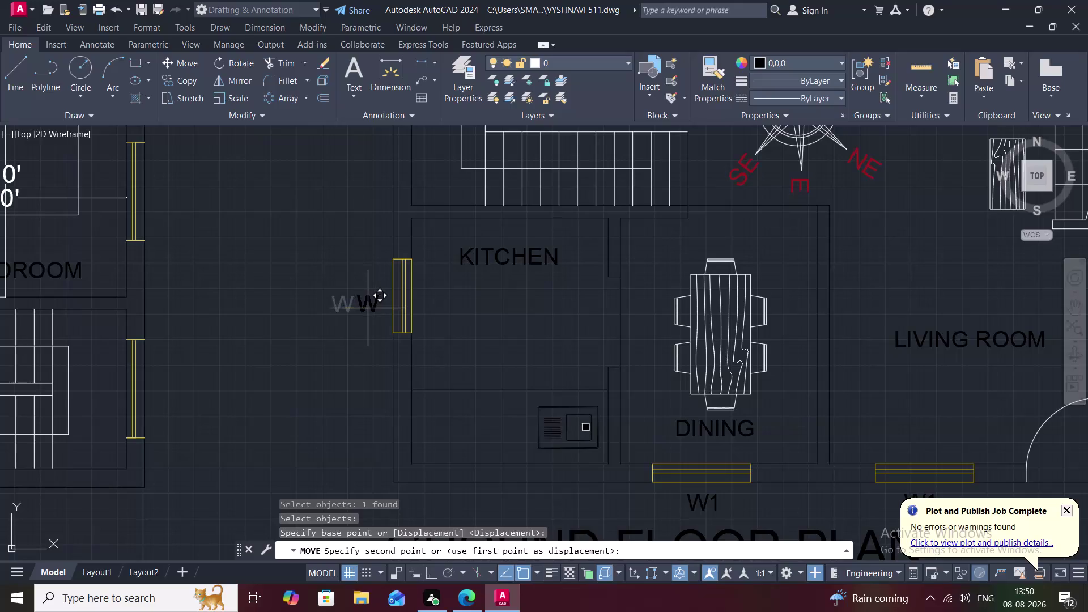
Drop the W label beside the kitchen window, then select the toilet window's W1 label.
click(369, 310)
middle_drag(362, 318, 374, 269)
scroll(down, 3)
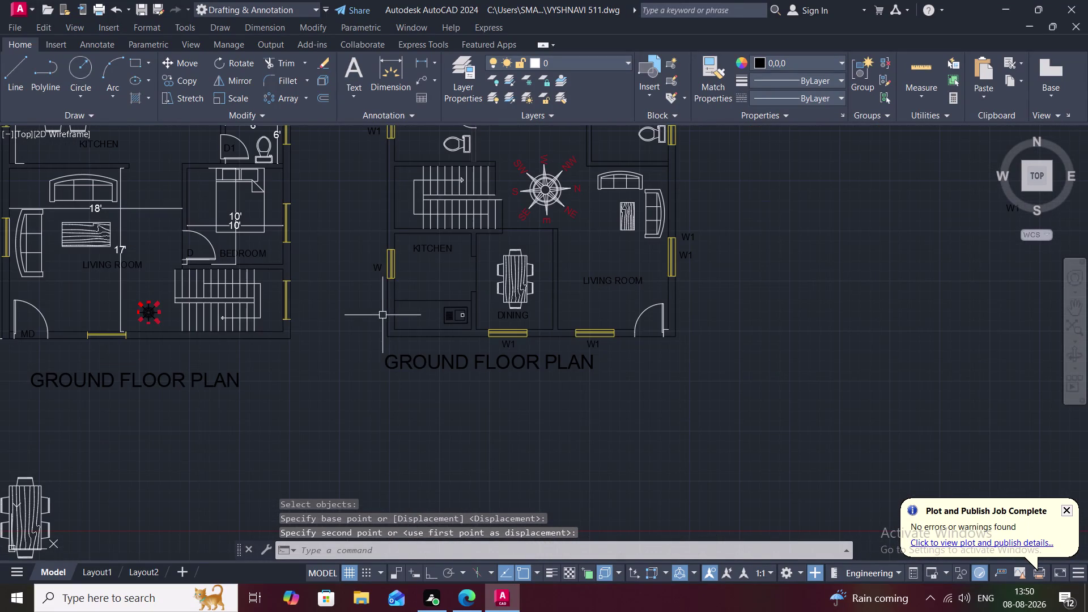
middle_drag(381, 319, 393, 384)
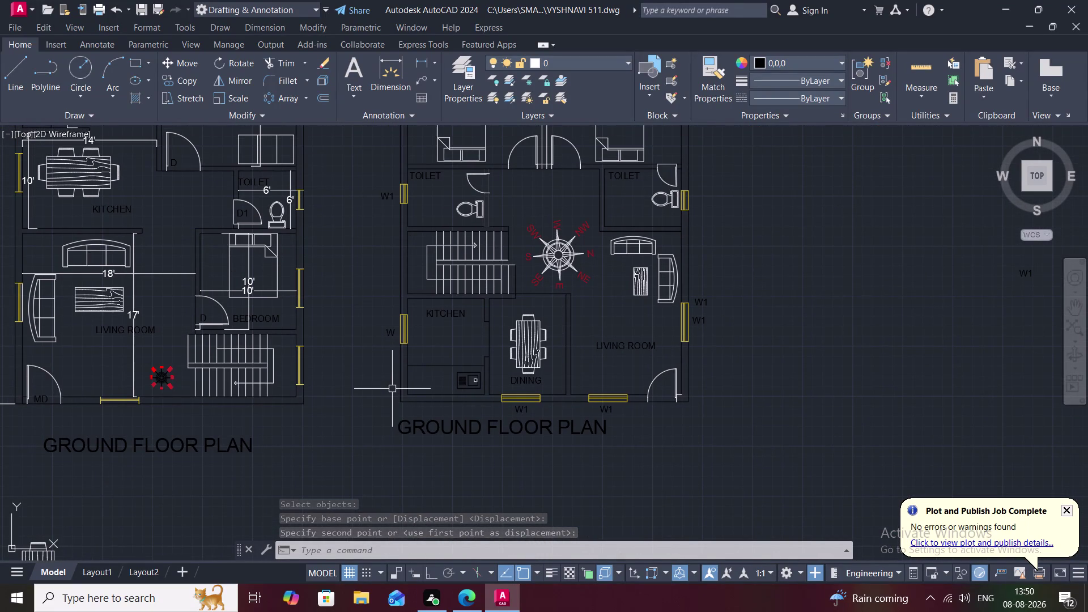
scroll(up, 3)
click(390, 199)
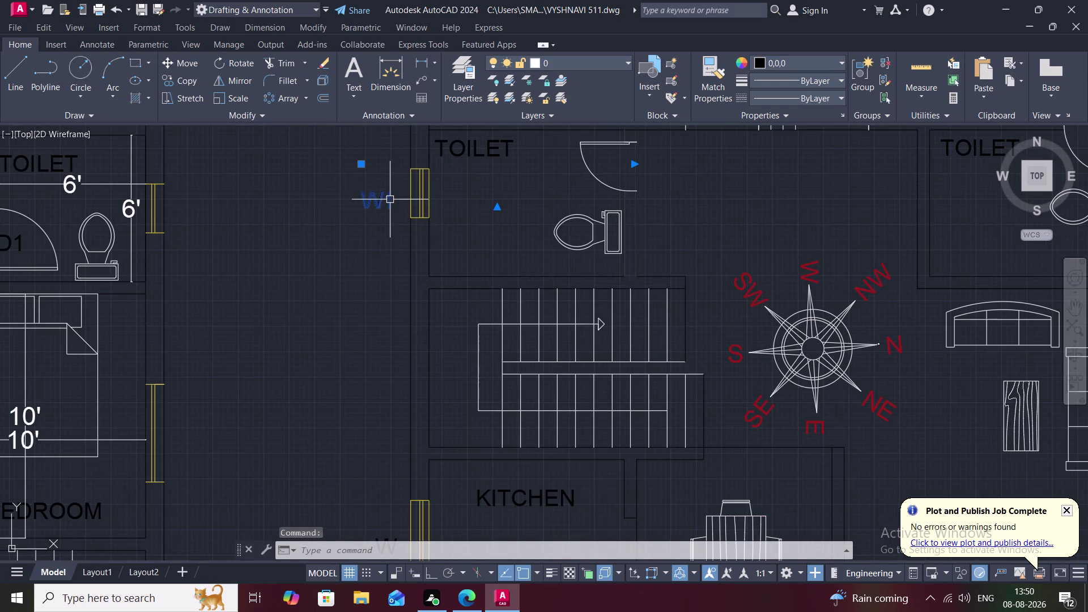
Select the W1 label beside the toilet window and dismiss its actions menu.
click(390, 199)
right_click(390, 199)
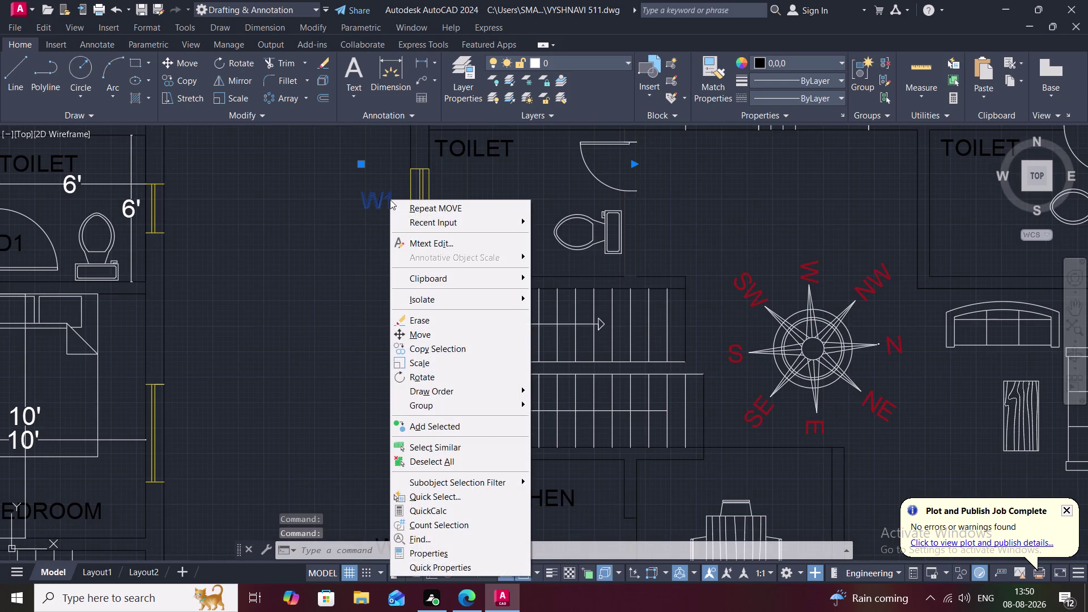
key(Escape)
click(390, 199)
key(Escape)
Replace the W1 label's text with V and close the text editor.
double_click(390, 199)
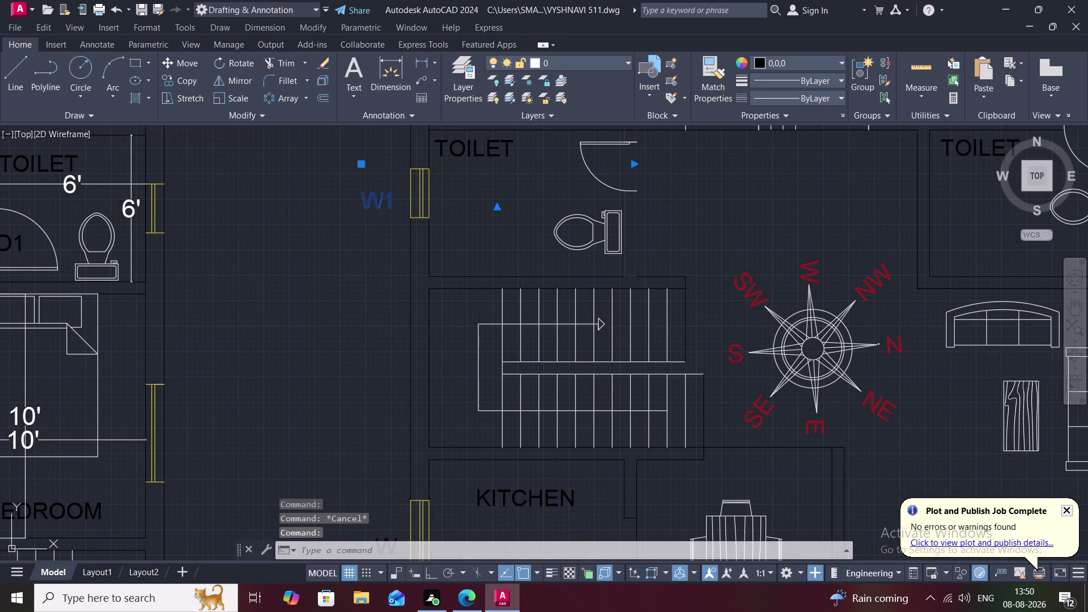
key(BackSpace)
key(BackSpace)
key(BackSpace)
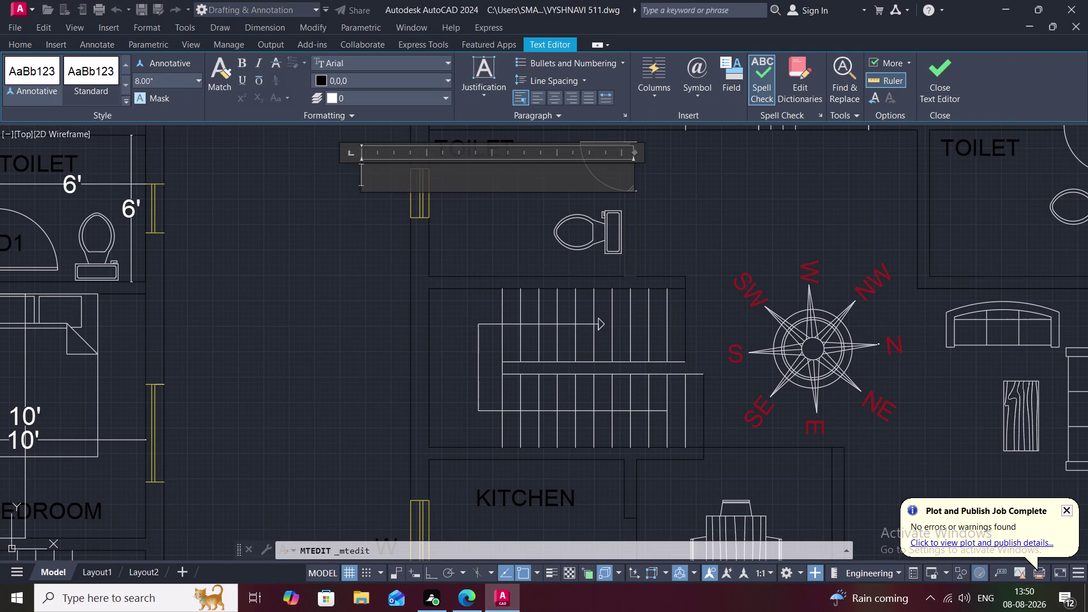
key(v)
click(381, 241)
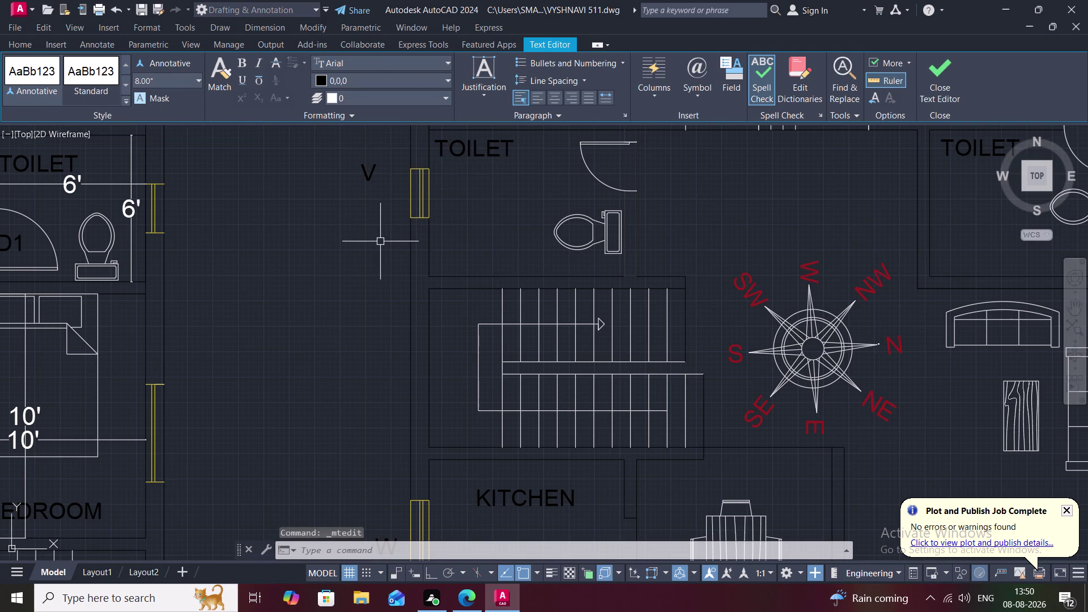
key(m)
key(space)
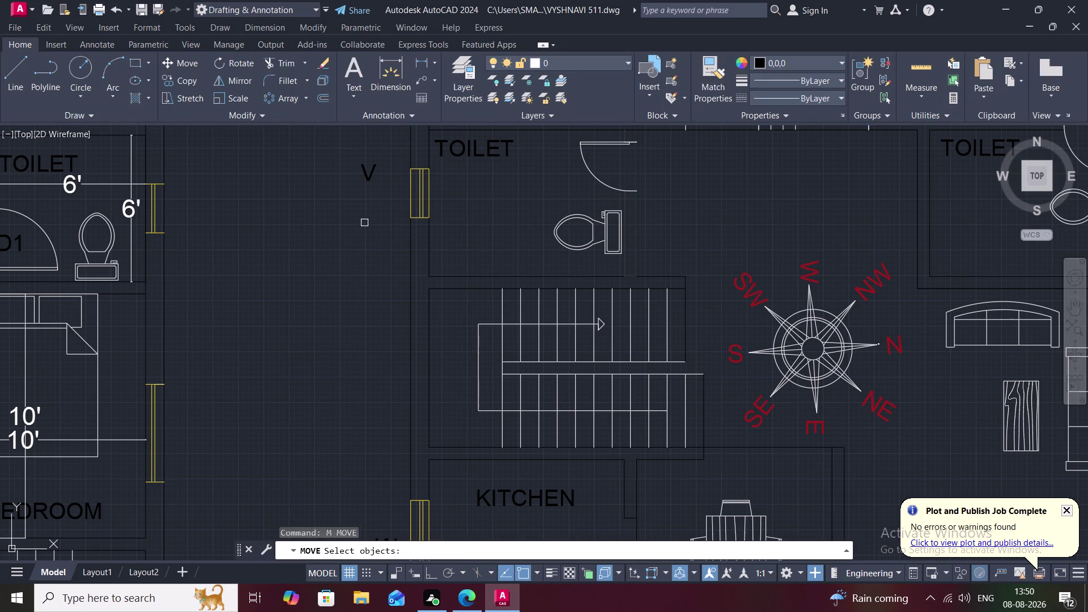
Move the V label to sit beside the toilet window.
click(369, 177)
right_click(369, 178)
click(369, 177)
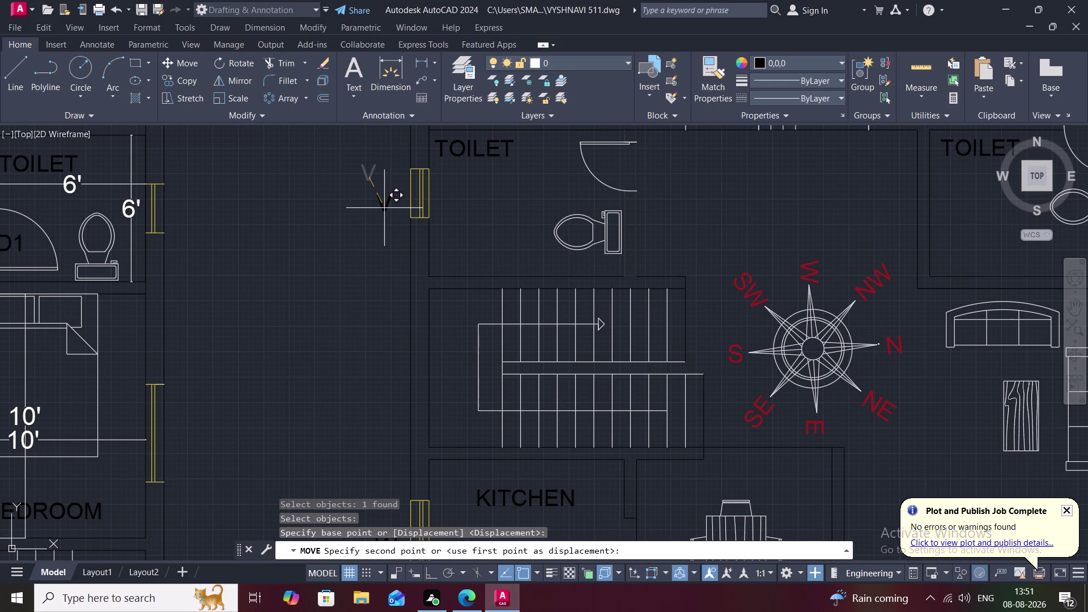
scroll(up, 3)
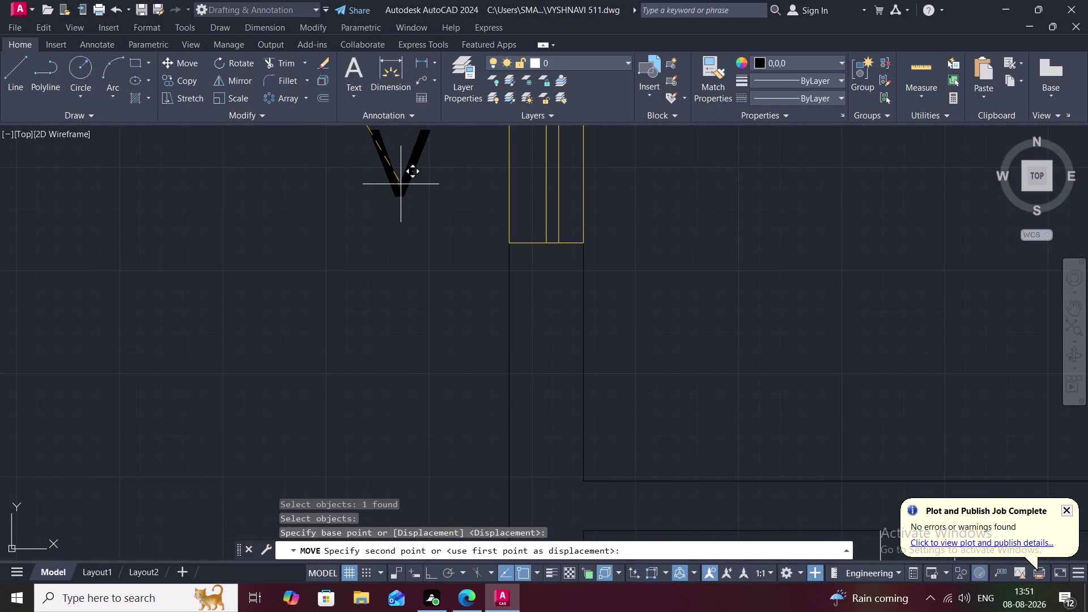
click(401, 184)
scroll(down, 3)
middle_drag(385, 198, 326, 374)
scroll(down, 3)
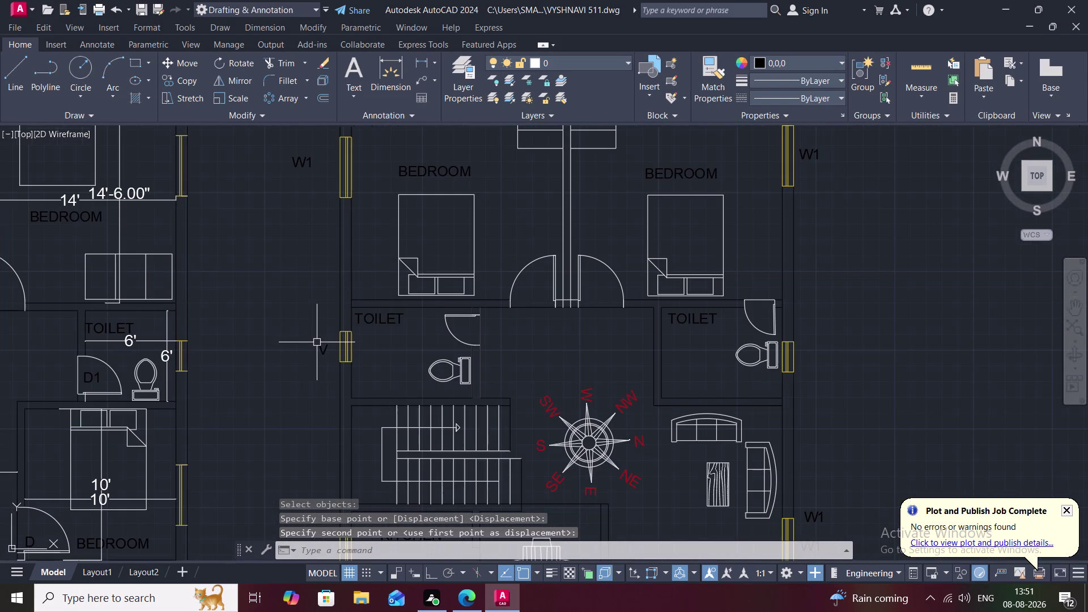
Move the W1 label next to the left bedroom window with MOVE (M).
text(M)
key(space)
click(303, 159)
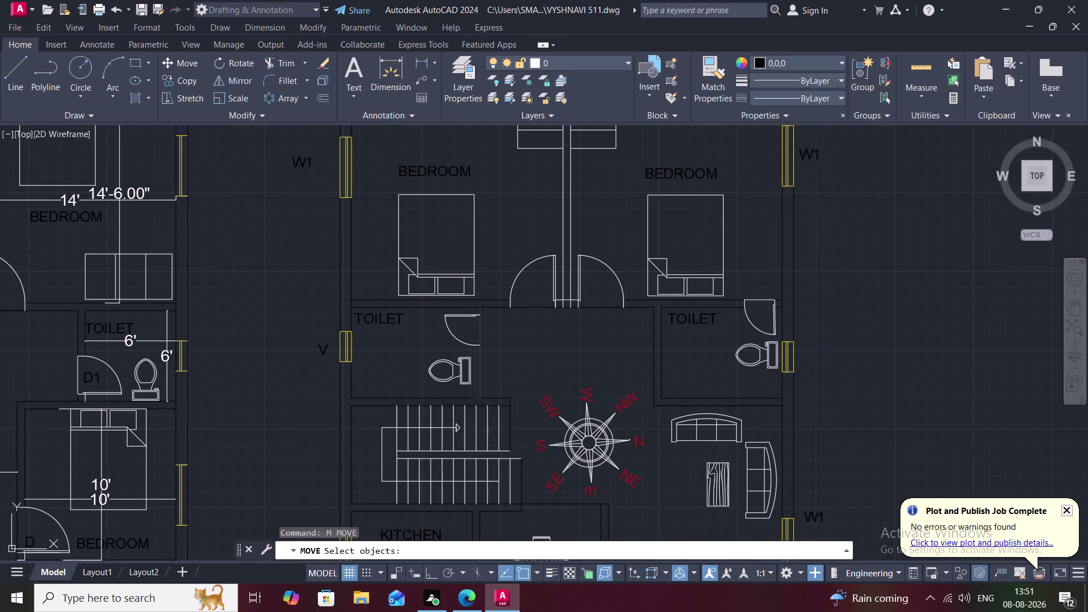
right_click(303, 159)
click(303, 159)
scroll(up, 3)
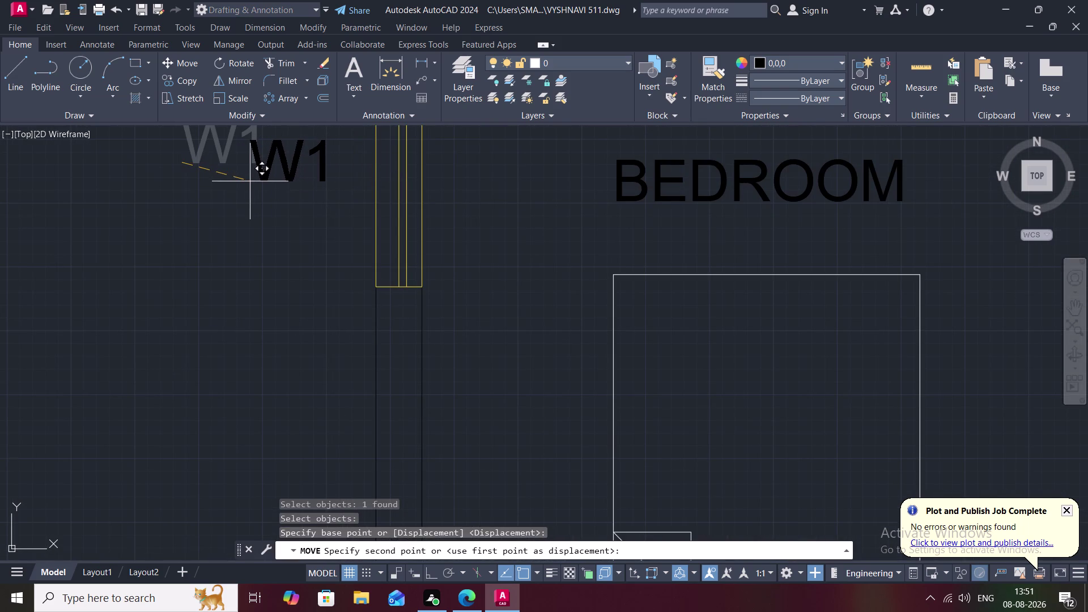
click(252, 182)
scroll(down, 3)
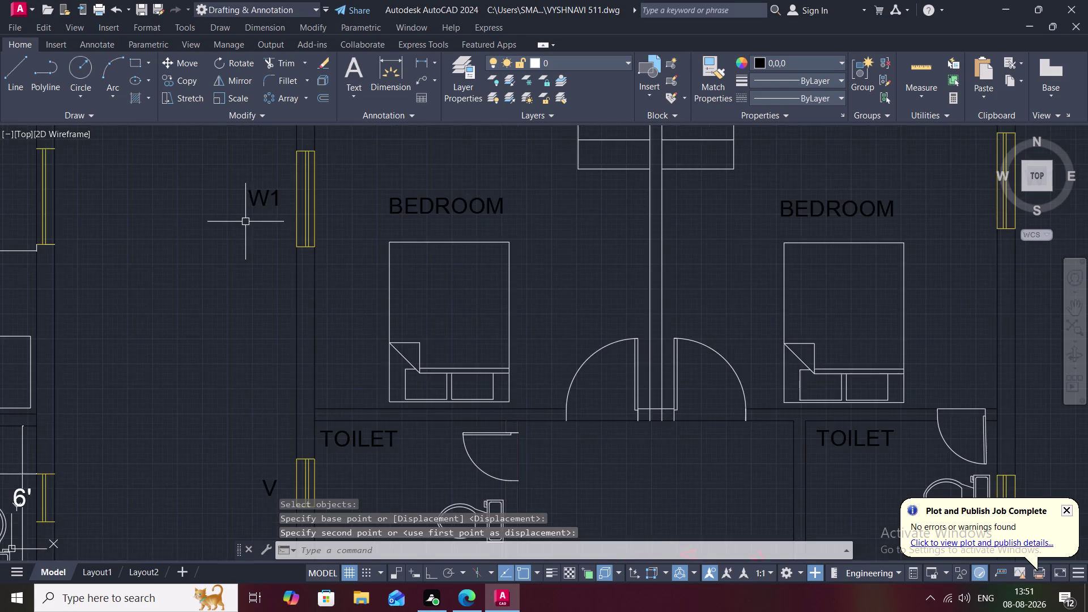
scroll(down, 3)
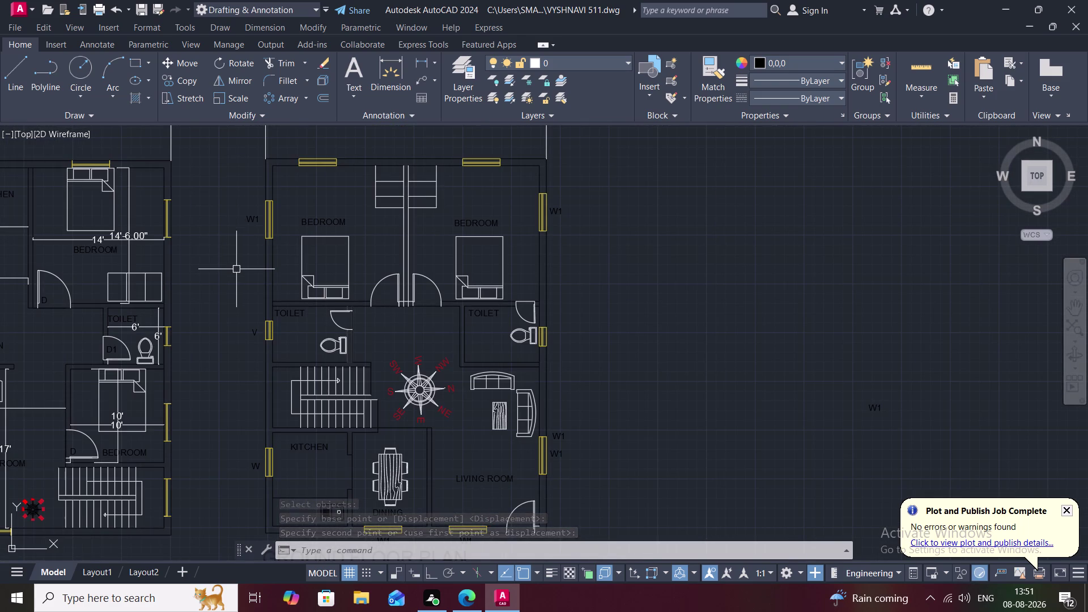
middle_drag(336, 183, 345, 263)
key(c)
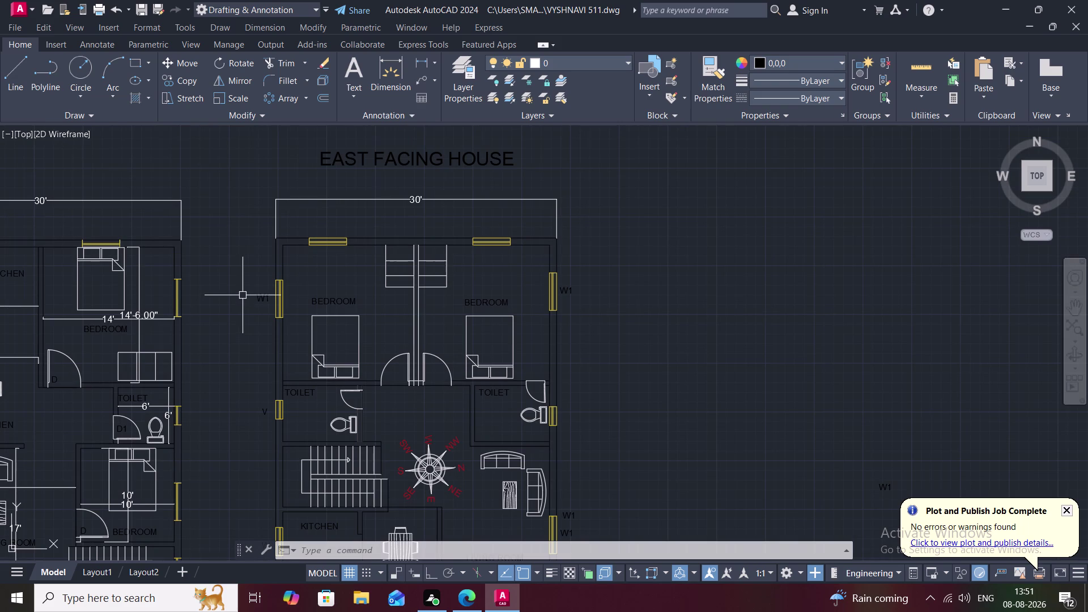
Copy the W1 label above each of the two top-wall bedroom windows.
key(o)
key(space)
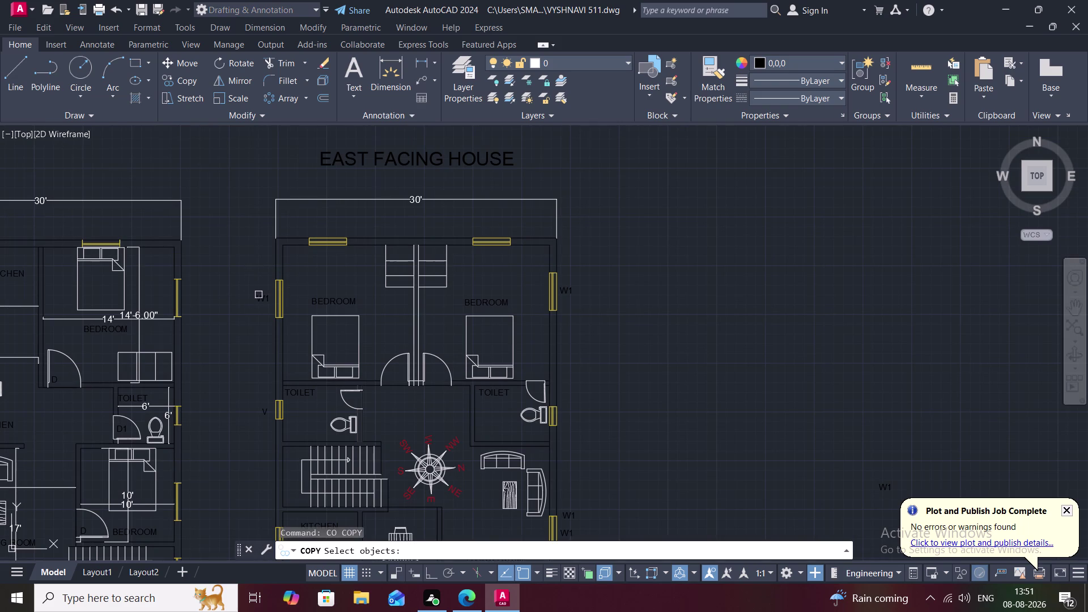
click(260, 296)
right_click(263, 300)
click(262, 299)
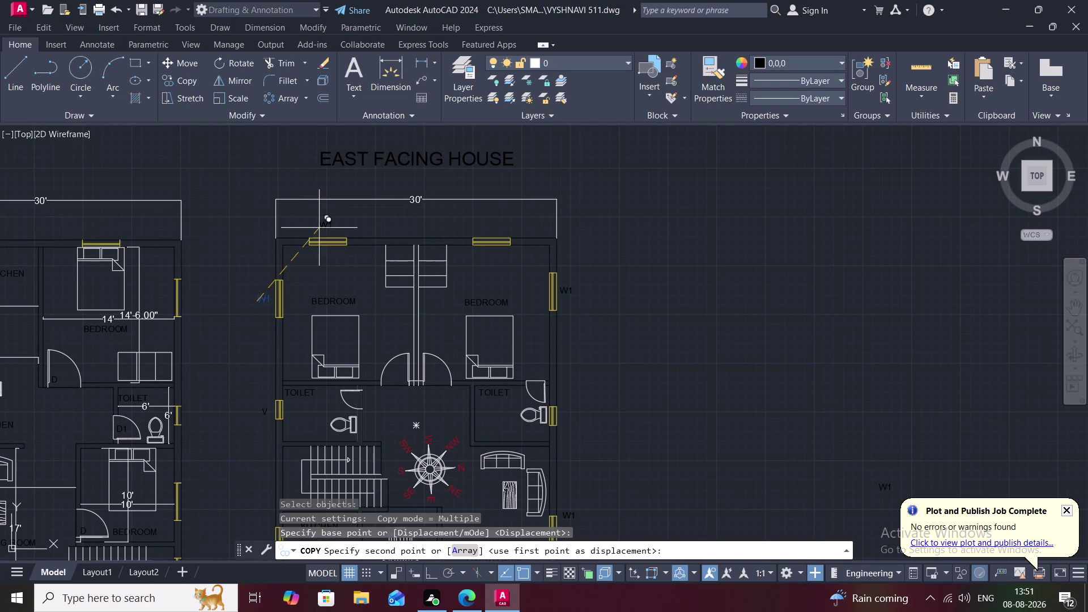
scroll(up, 3)
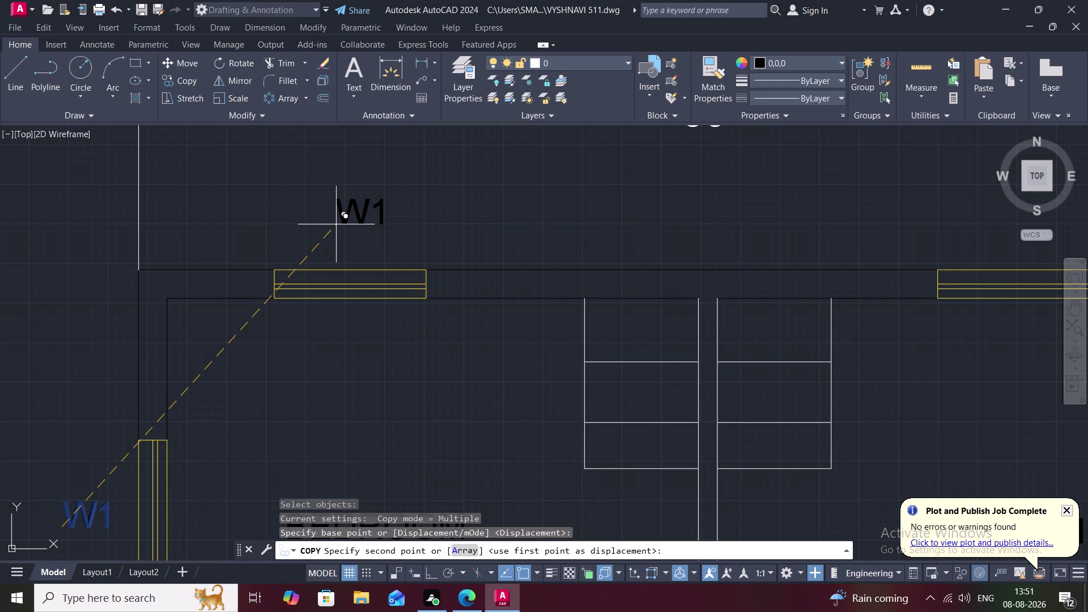
click(337, 224)
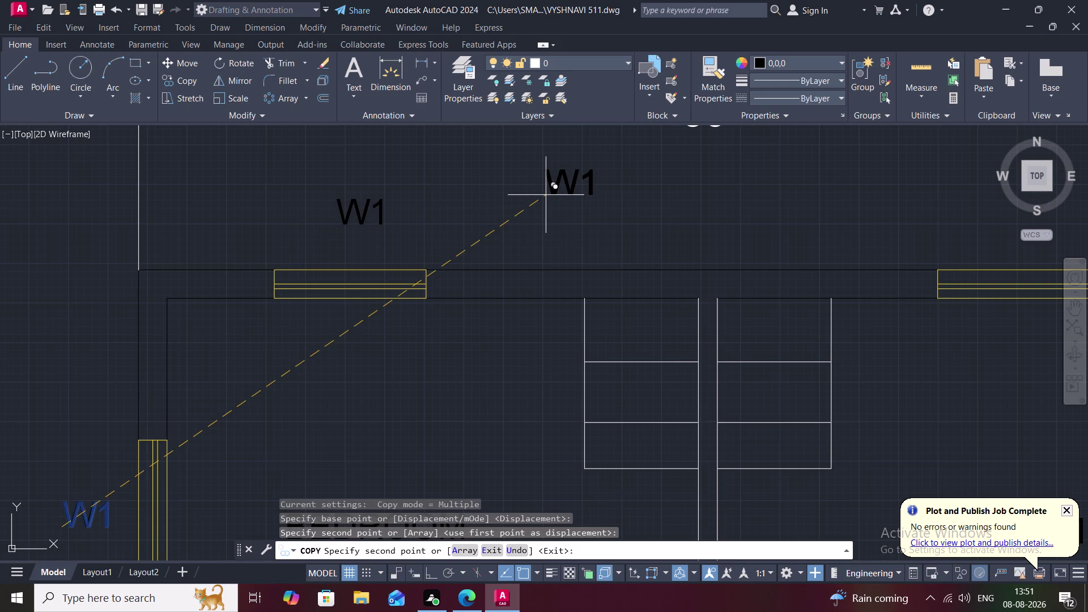
middle_drag(908, 222, 541, 319)
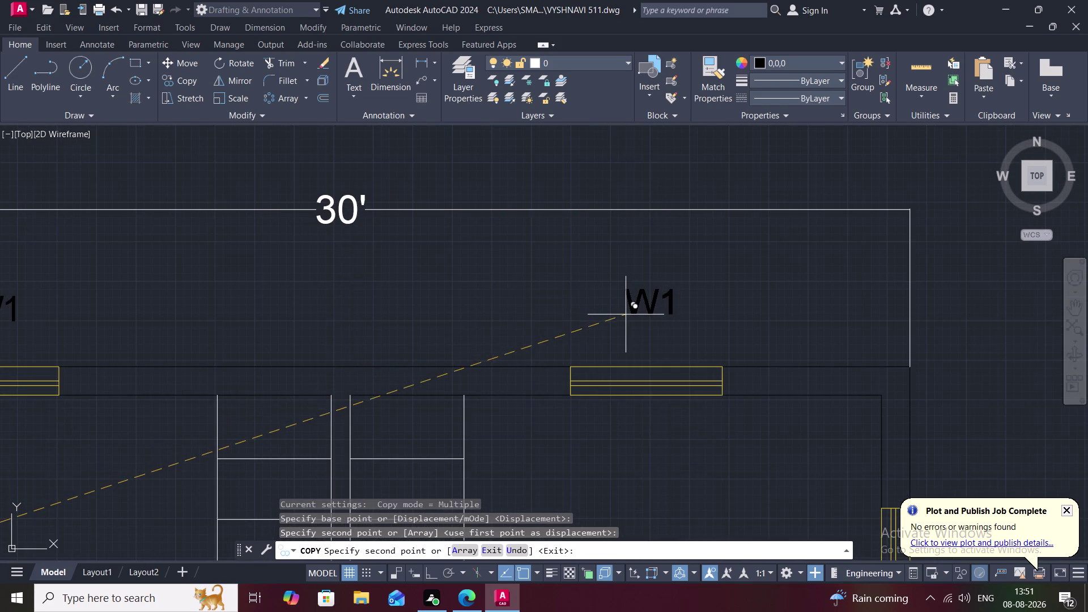
click(625, 322)
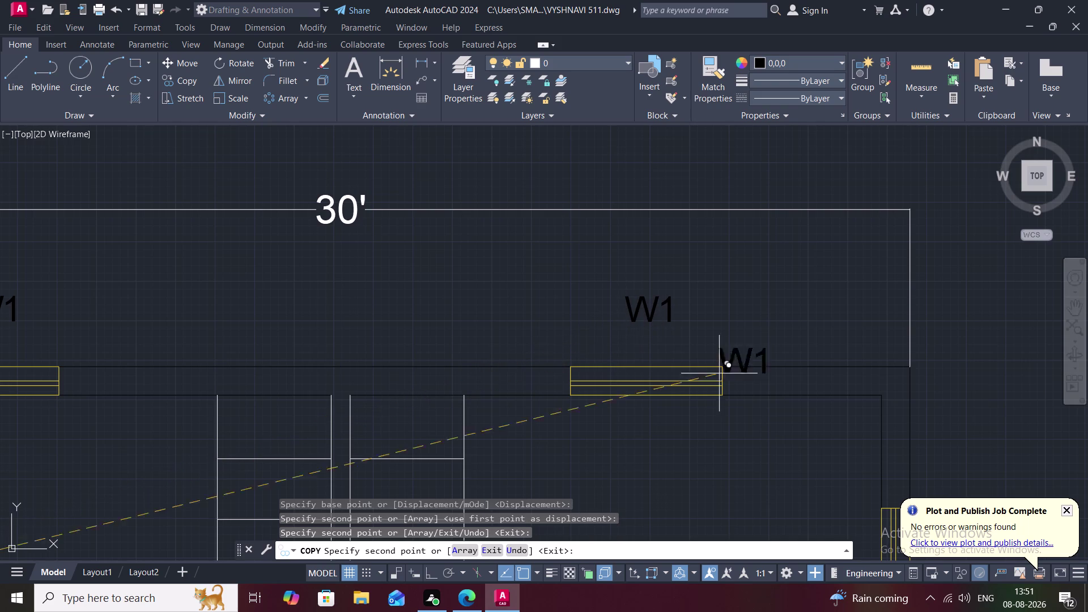
middle_drag(935, 439, 772, 242)
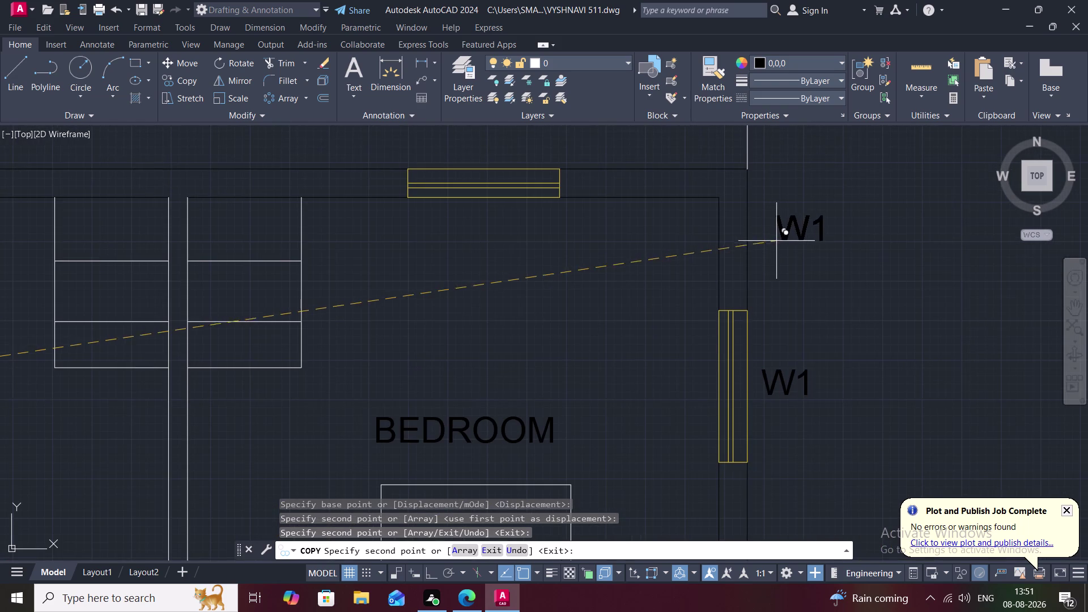
key(Escape)
scroll(down, 3)
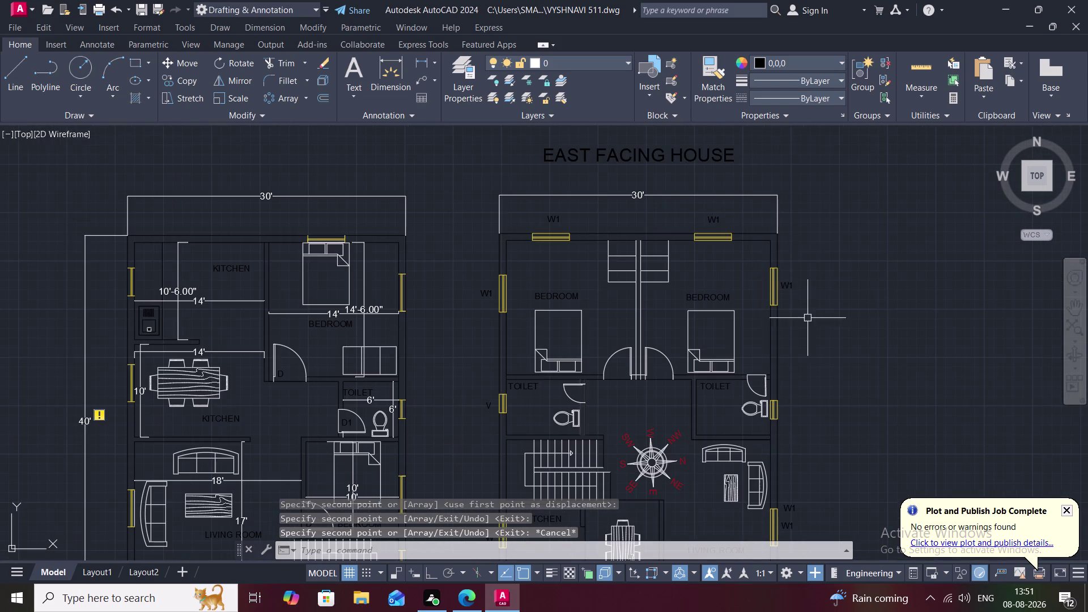
Start another COPY and pick the V label by the toilet.
key(c)
text(O)
key(space)
click(486, 405)
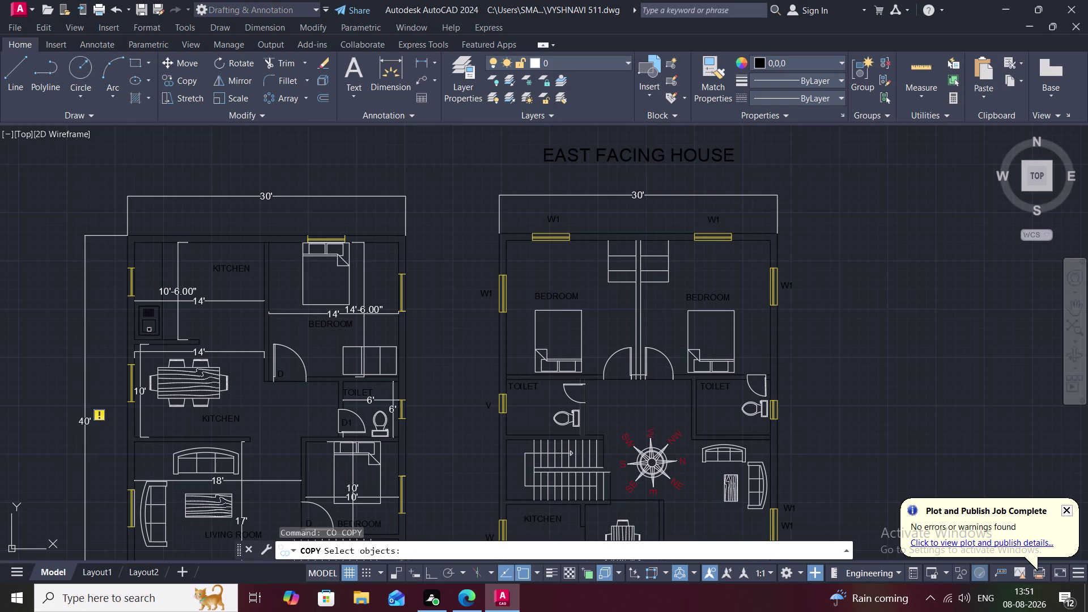
Cancel the empty copy and clear the V label selection.
right_click(486, 405)
click(485, 405)
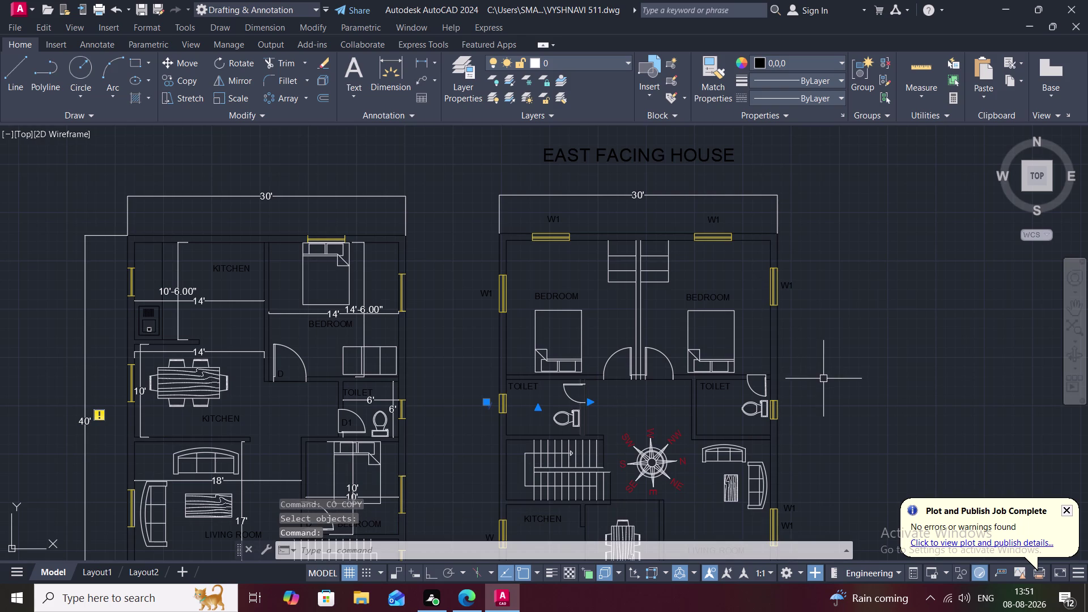
key(Escape)
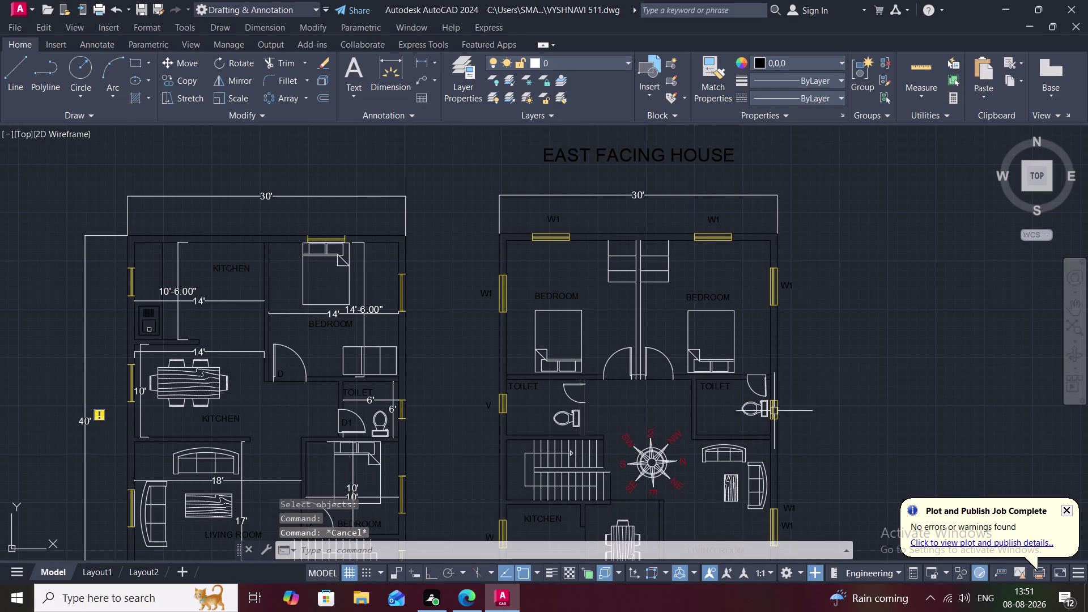
Copy the V label beside the right toilet window, then zoom out over both plans.
text(CO)
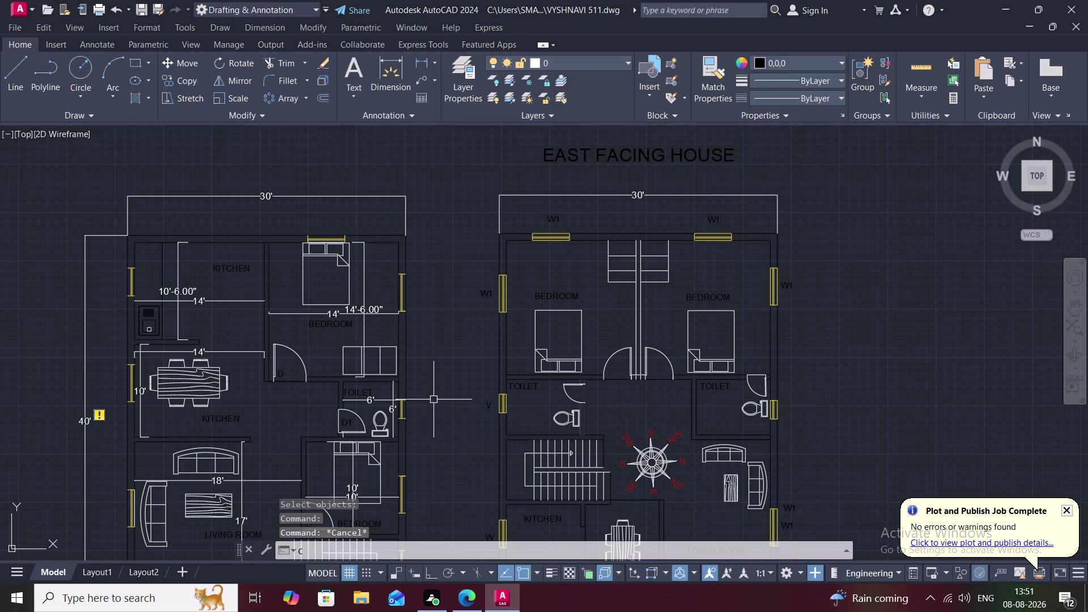
key(space)
click(486, 407)
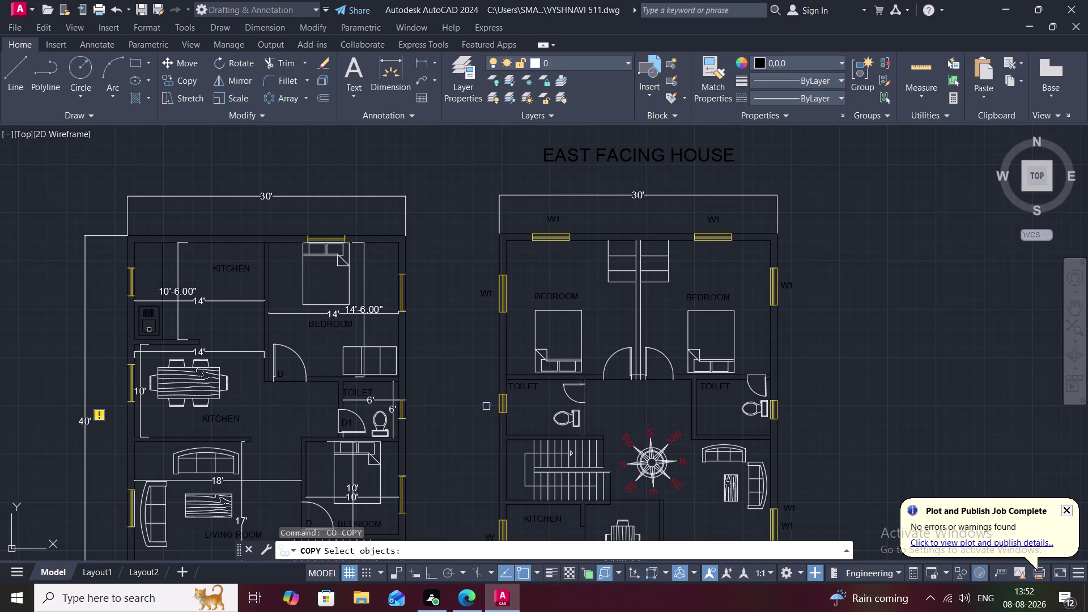
right_click(487, 406)
click(486, 406)
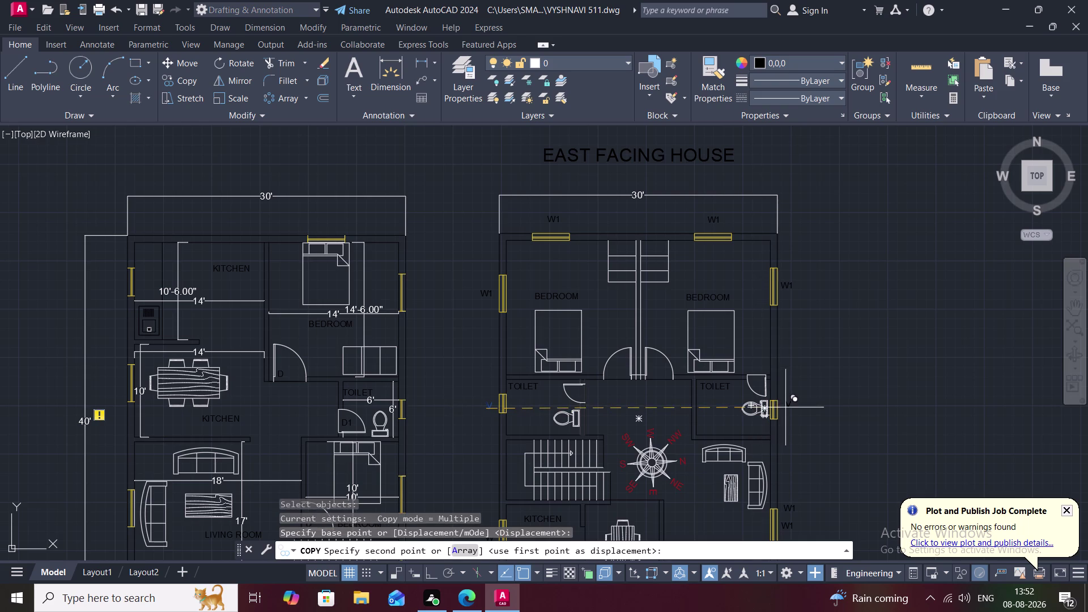
scroll(up, 3)
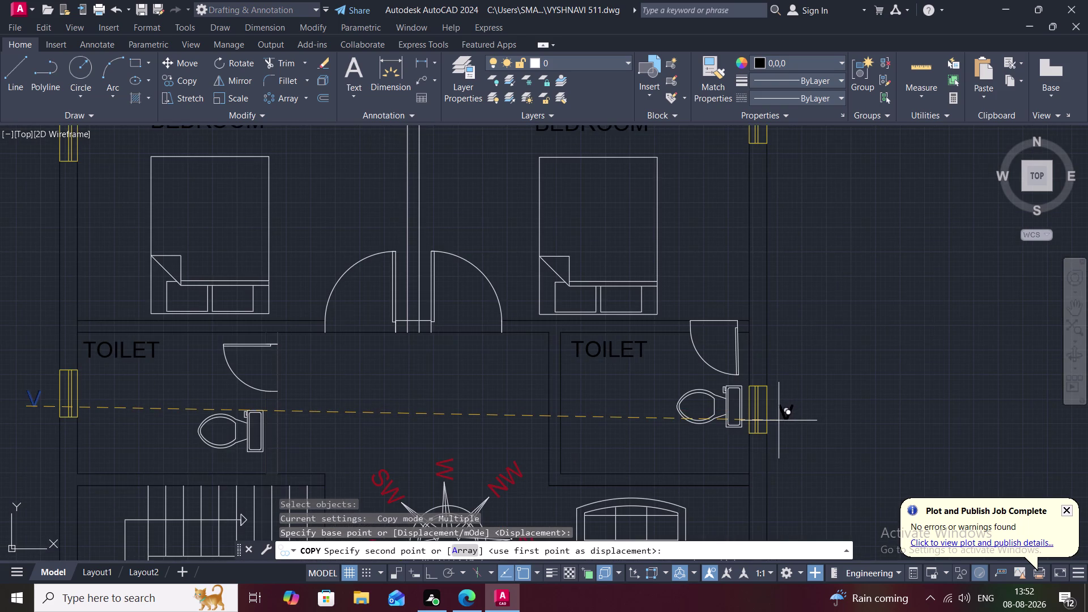
click(779, 421)
key(Escape)
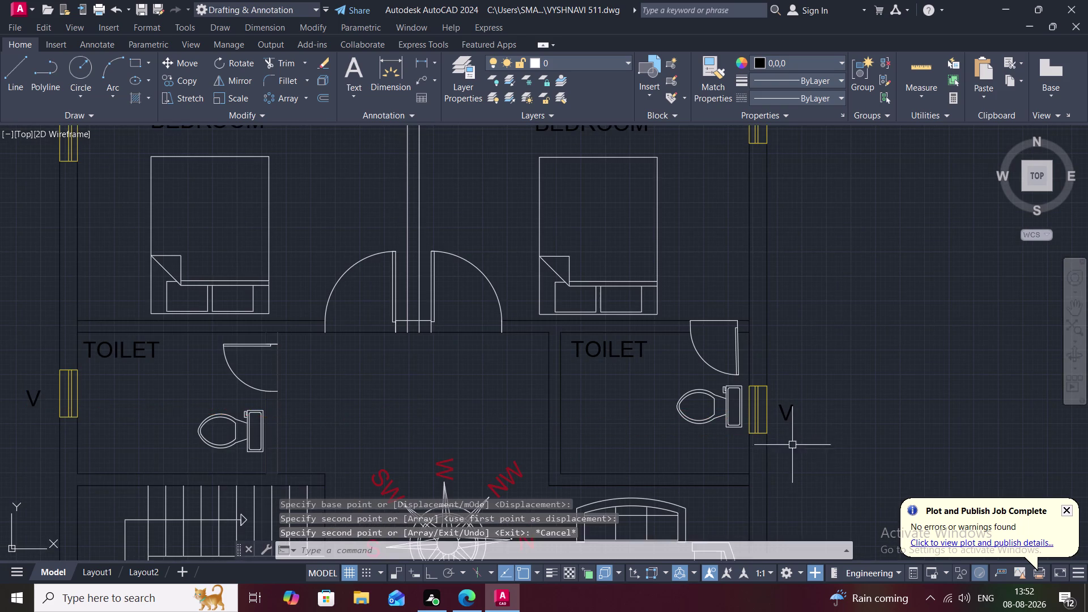
scroll(down, 3)
scroll(down, 3)
middle_drag(696, 442, 700, 354)
scroll(down, 3)
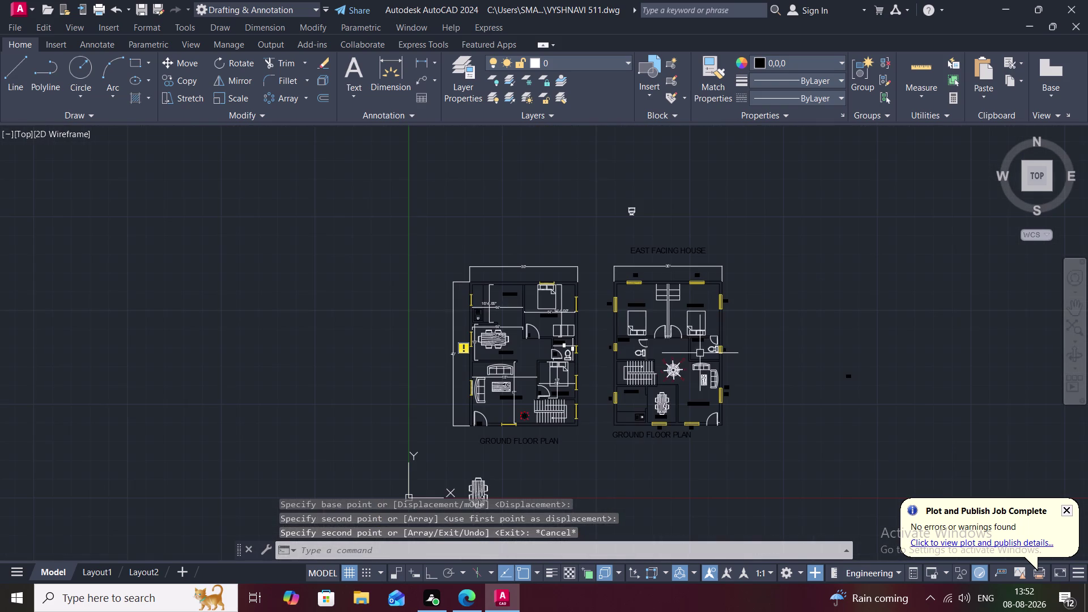
scroll(up, 3)
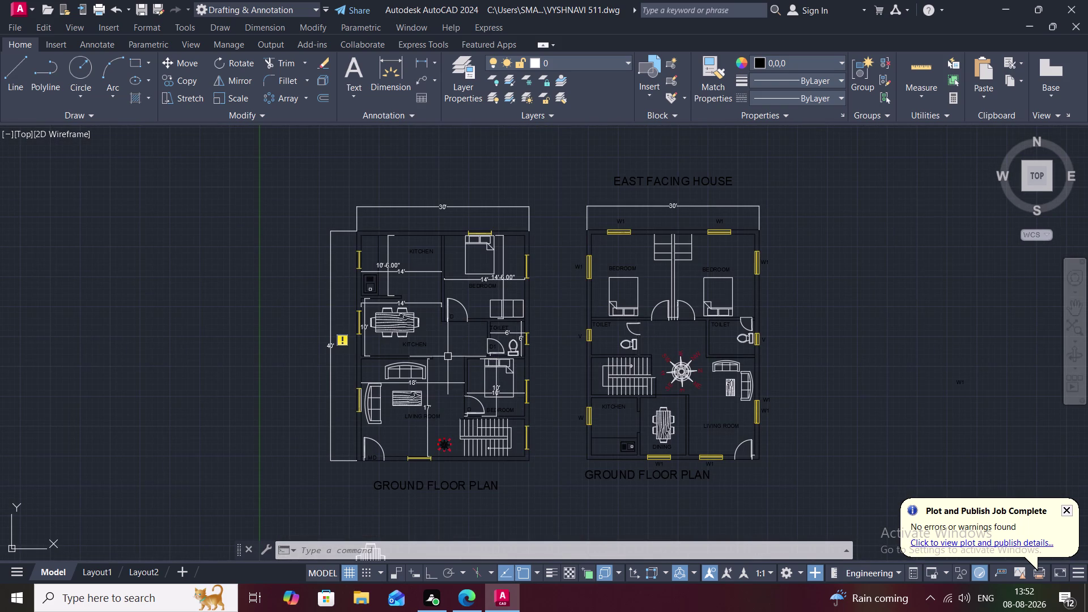
Copy the D label to the left bedroom door, right bedroom door and toilet door.
text(CO)
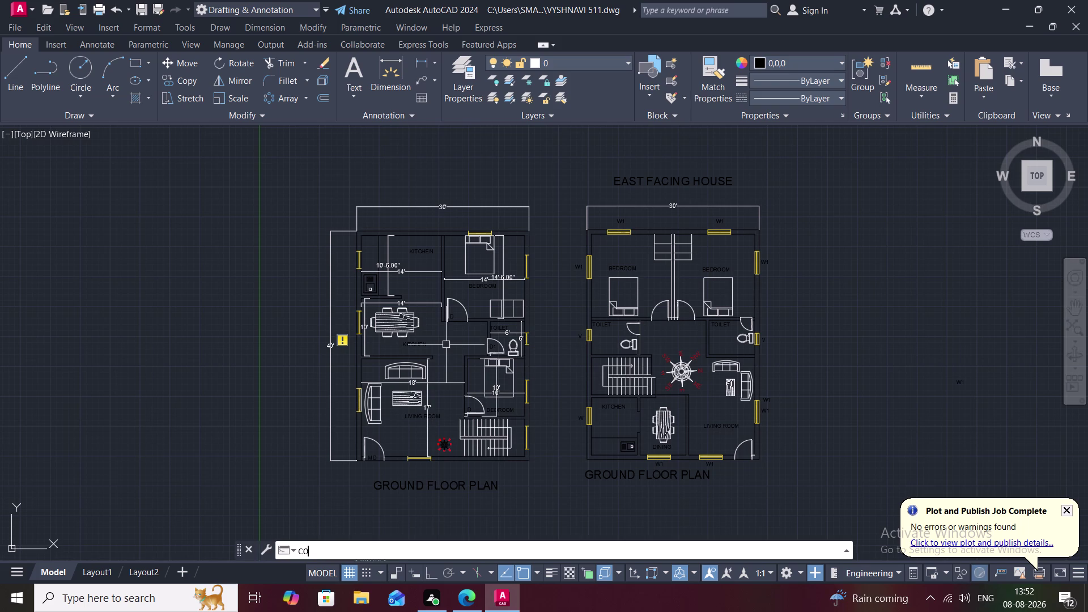
key(space)
scroll(up, 3)
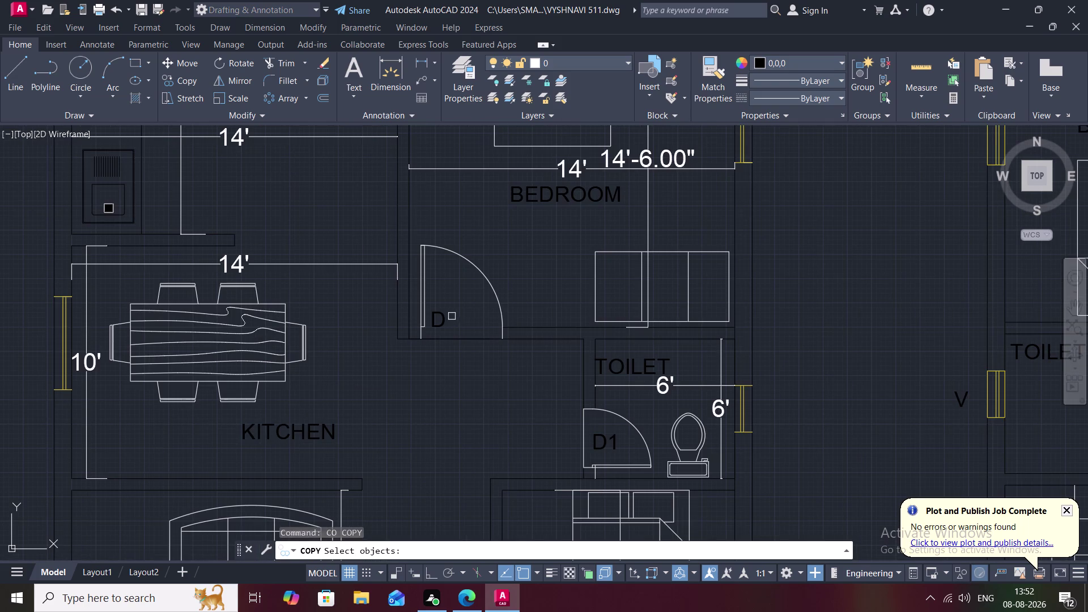
click(442, 319)
right_click(442, 319)
click(441, 319)
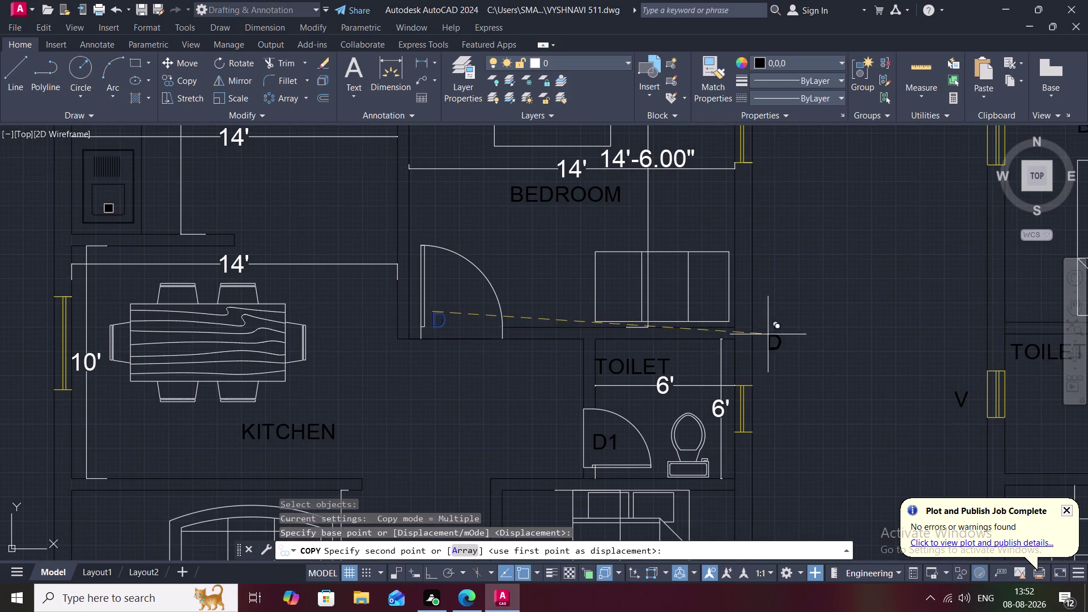
scroll(down, 3)
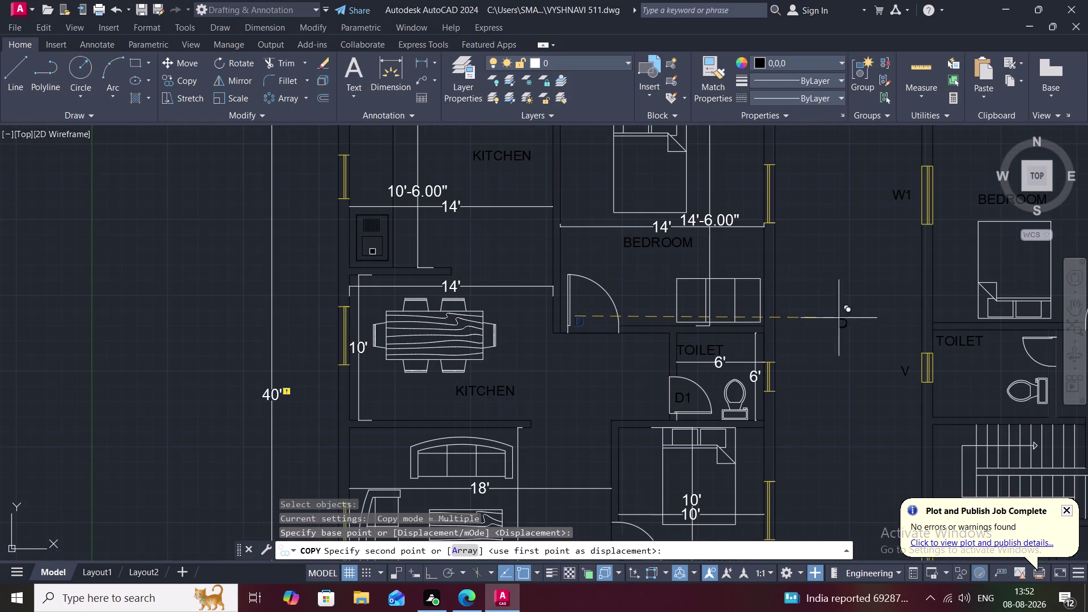
middle_drag(873, 313, 650, 340)
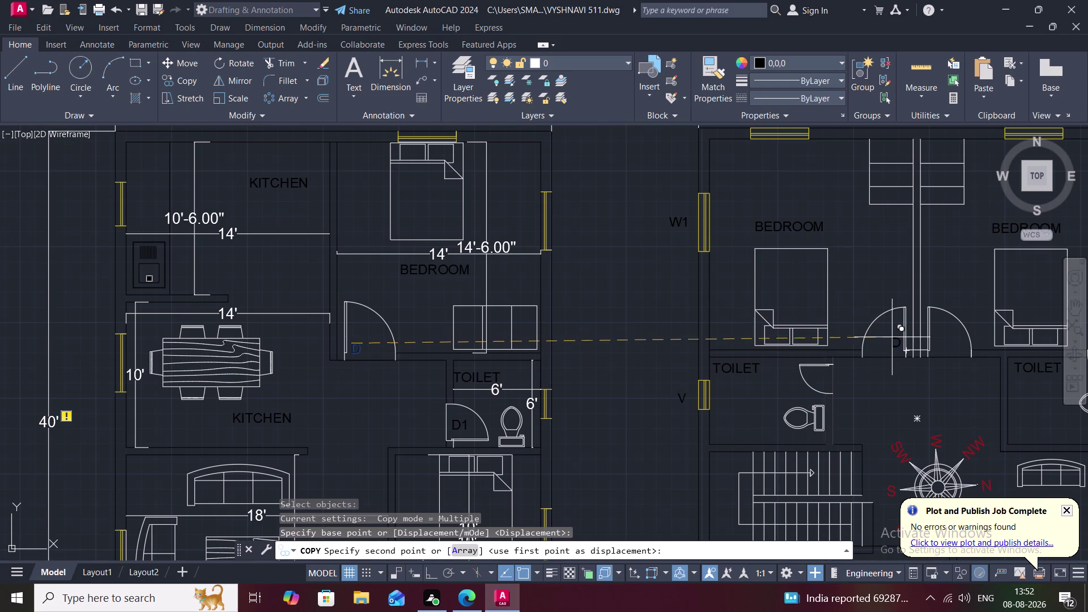
click(887, 340)
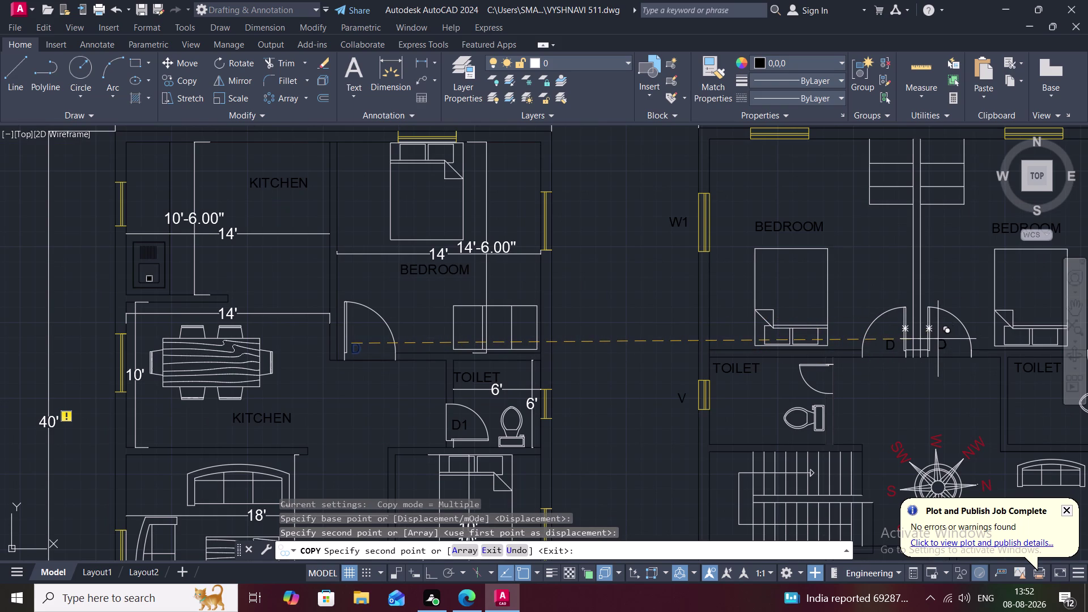
click(938, 339)
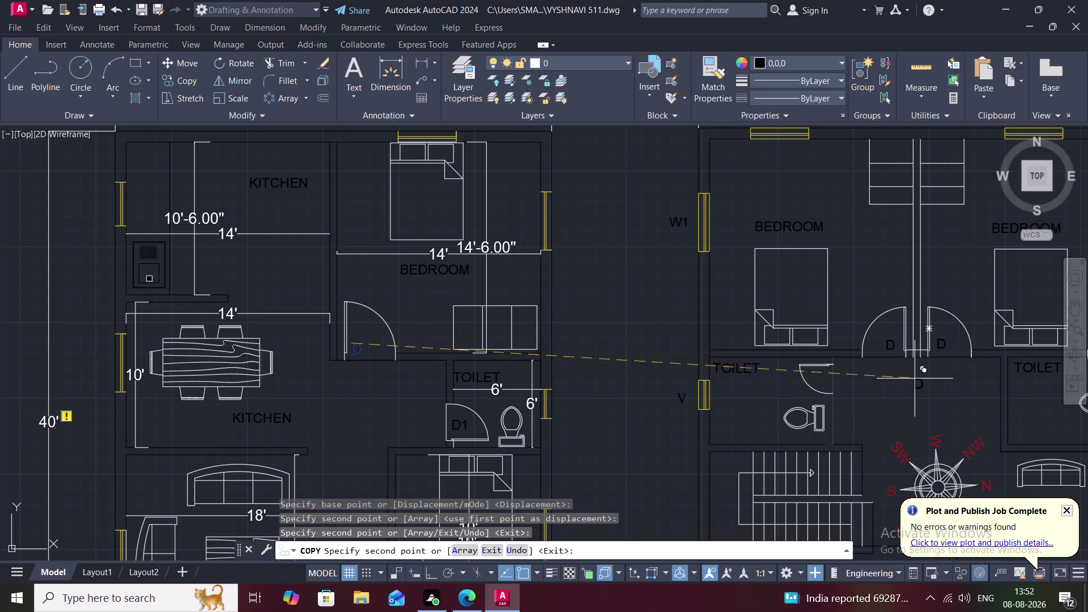
click(817, 376)
Place a spare D label beside the plan and open it for text editing.
middle_drag(845, 387, 669, 404)
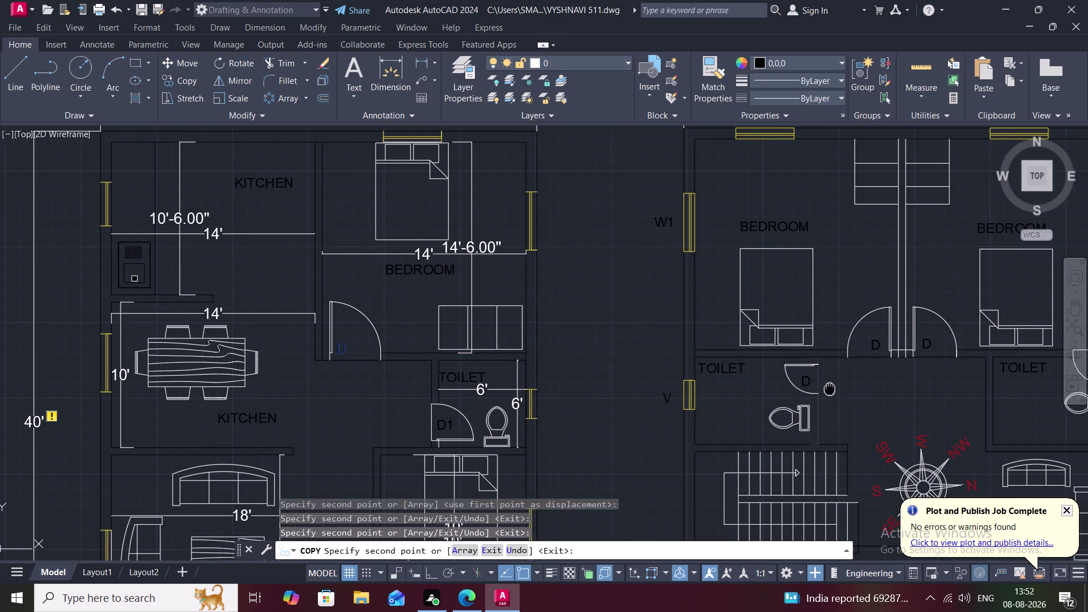
middle_drag(668, 404, 412, 405)
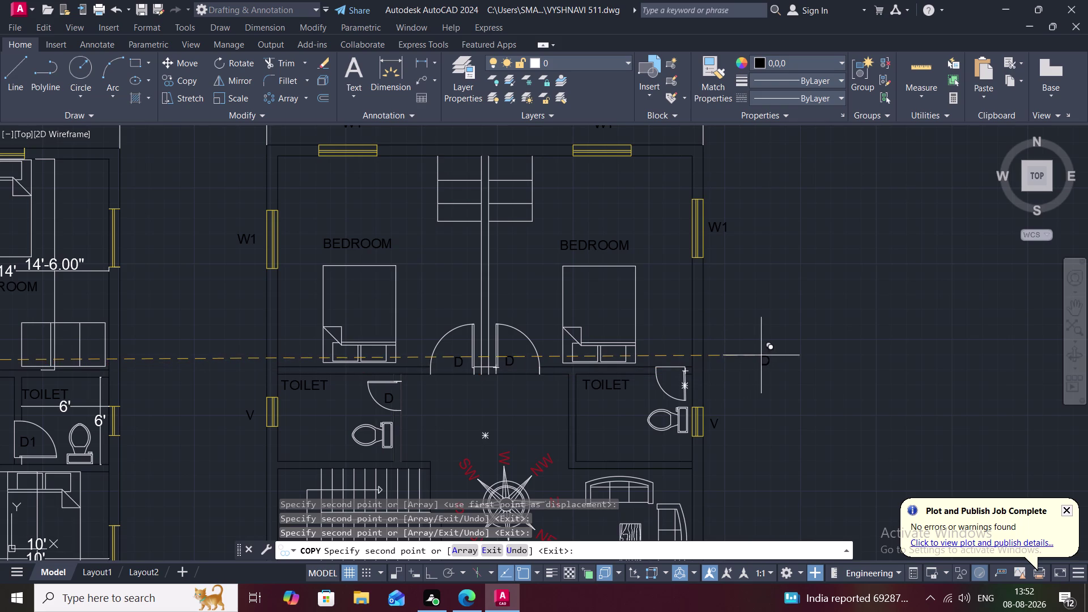
click(767, 355)
key(Escape)
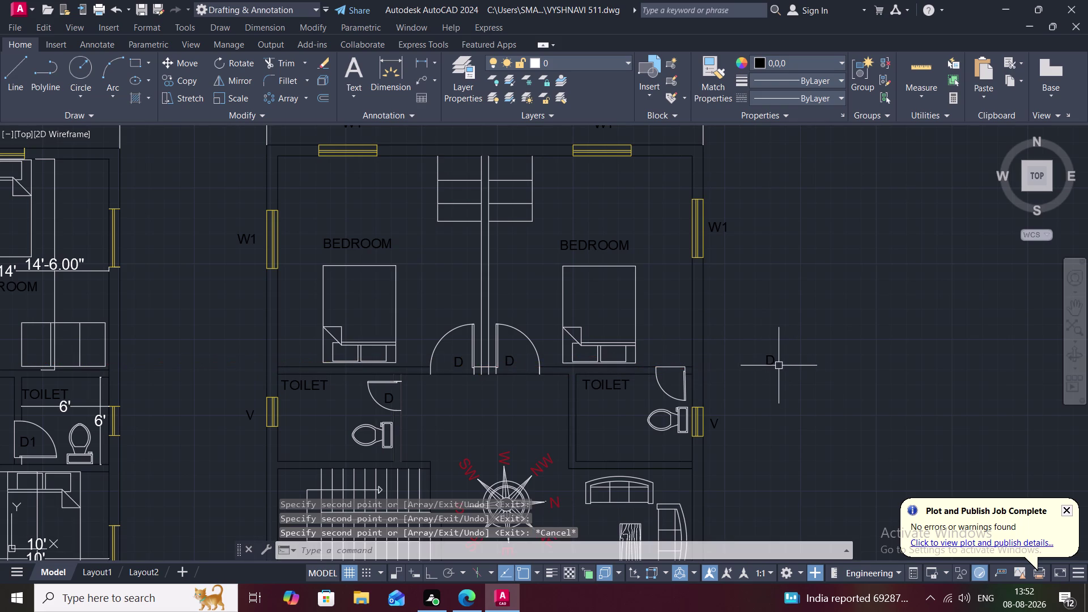
double_click(777, 364)
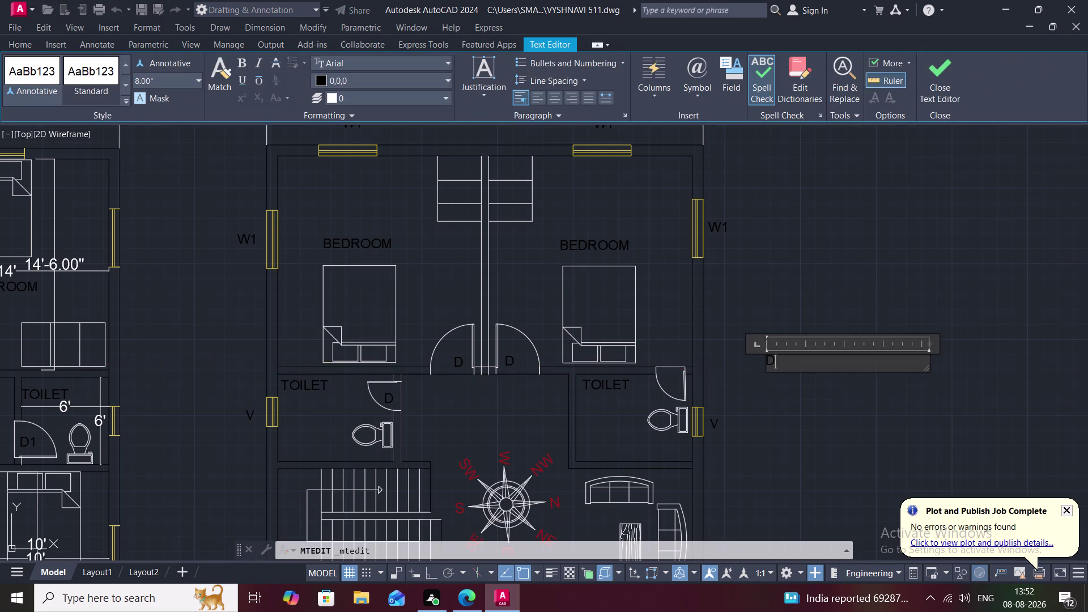
Change the spare label to D1 and copy a second D1 beside it.
key(1)
click(772, 414)
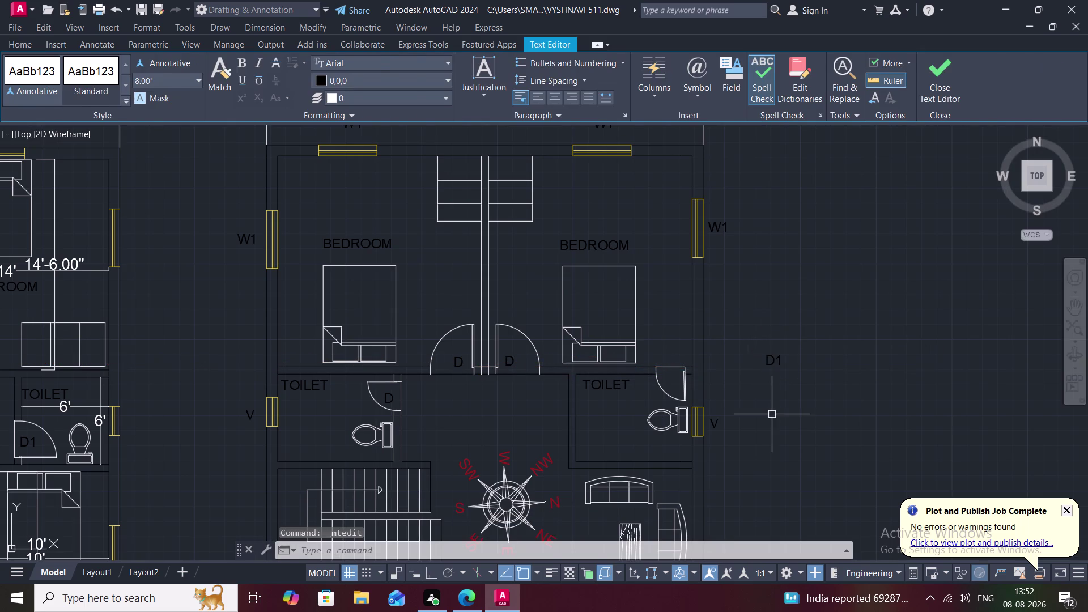
key(c)
key(o)
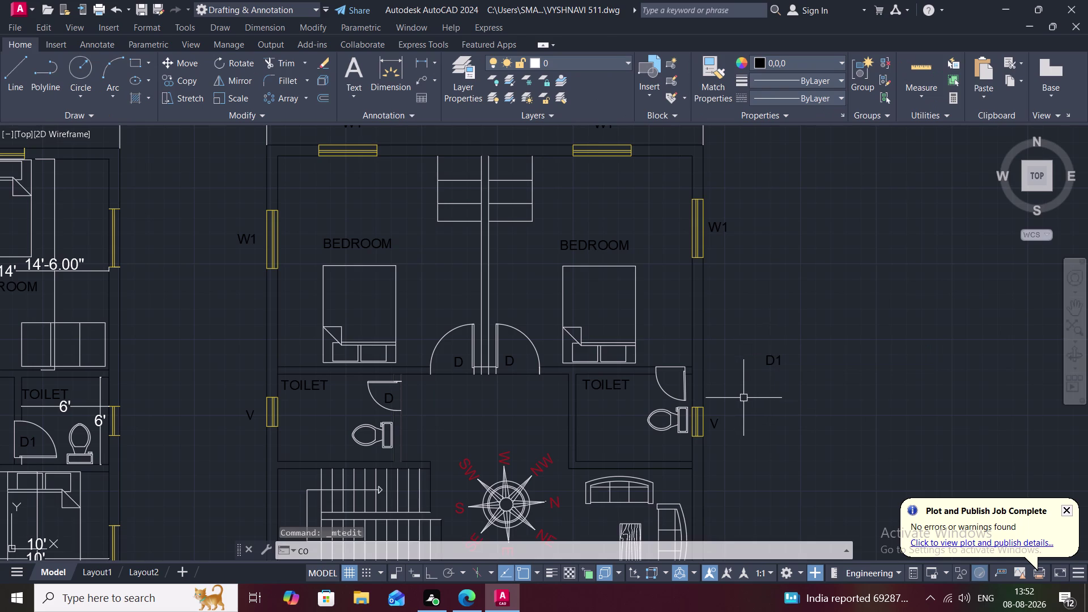
key(space)
click(772, 363)
right_click(772, 363)
click(772, 363)
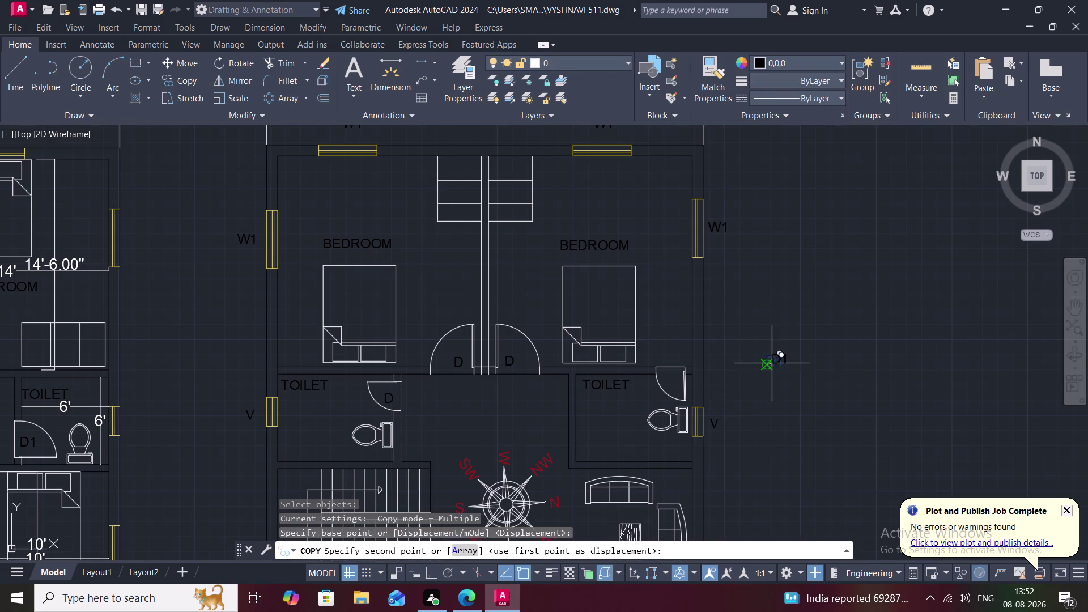
click(732, 368)
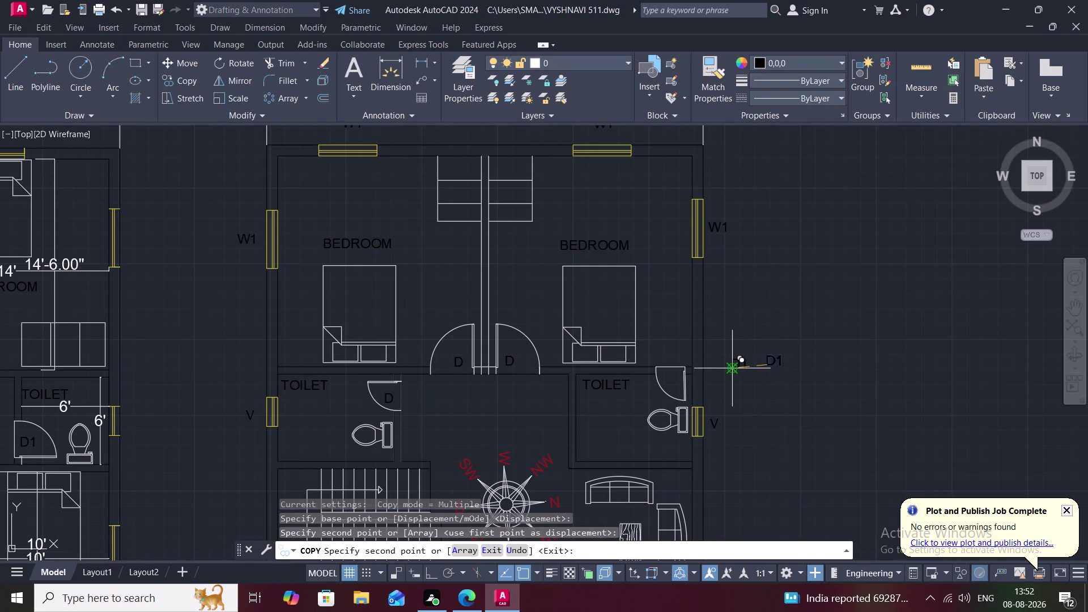
key(Escape)
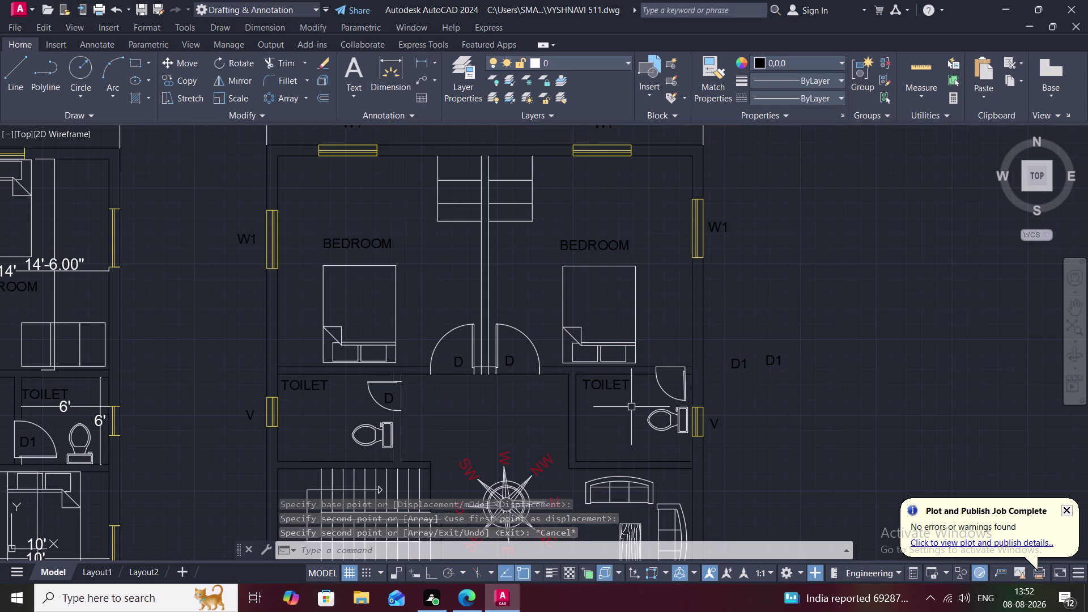
Delete the D label at the left toilet door and start rotating the second D1.
click(386, 398)
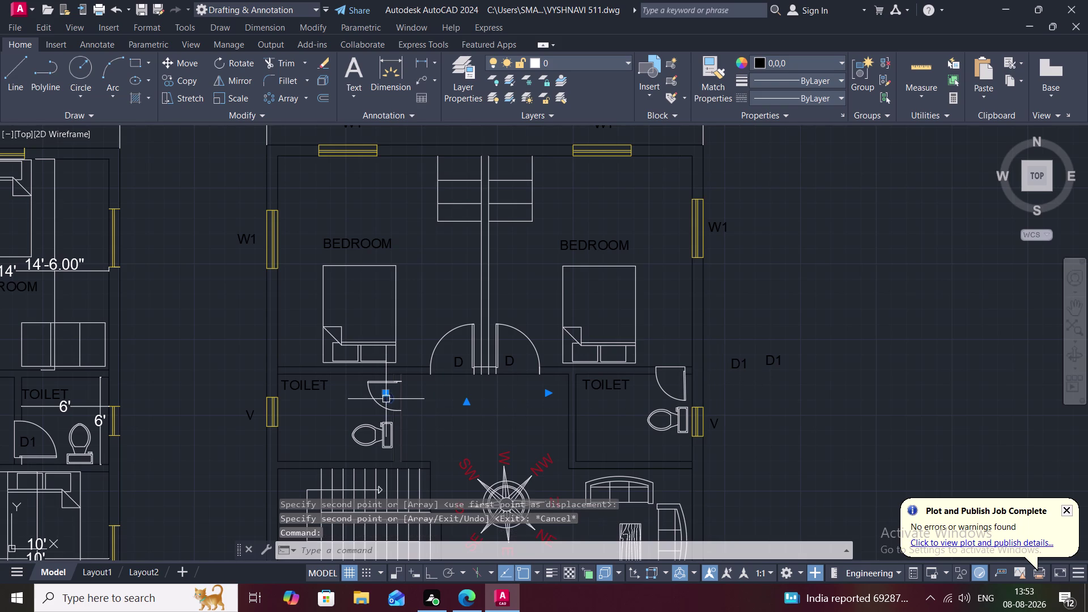
key(Delete)
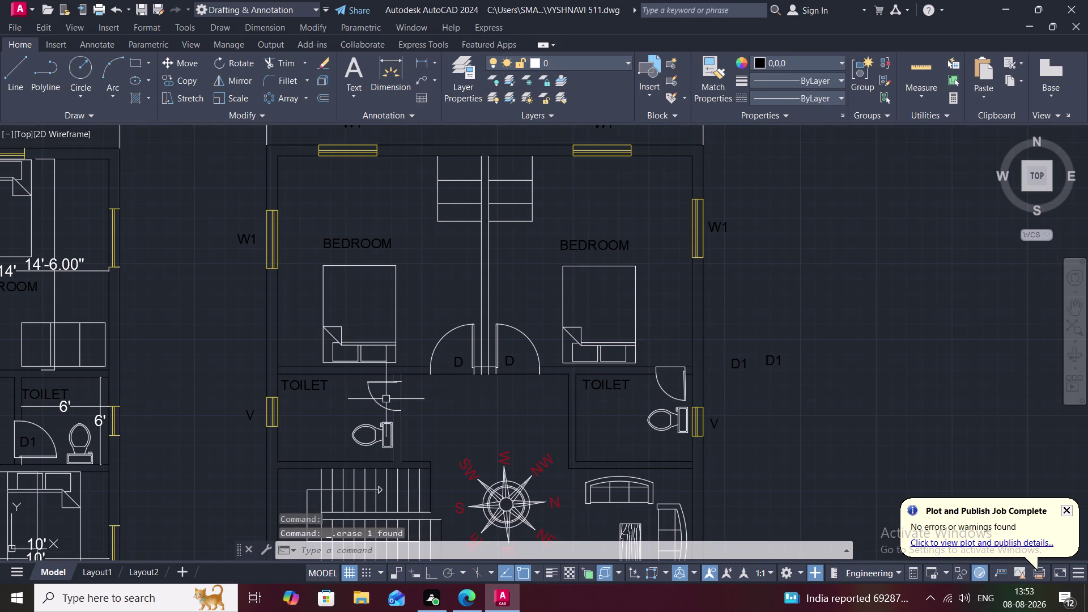
click(774, 359)
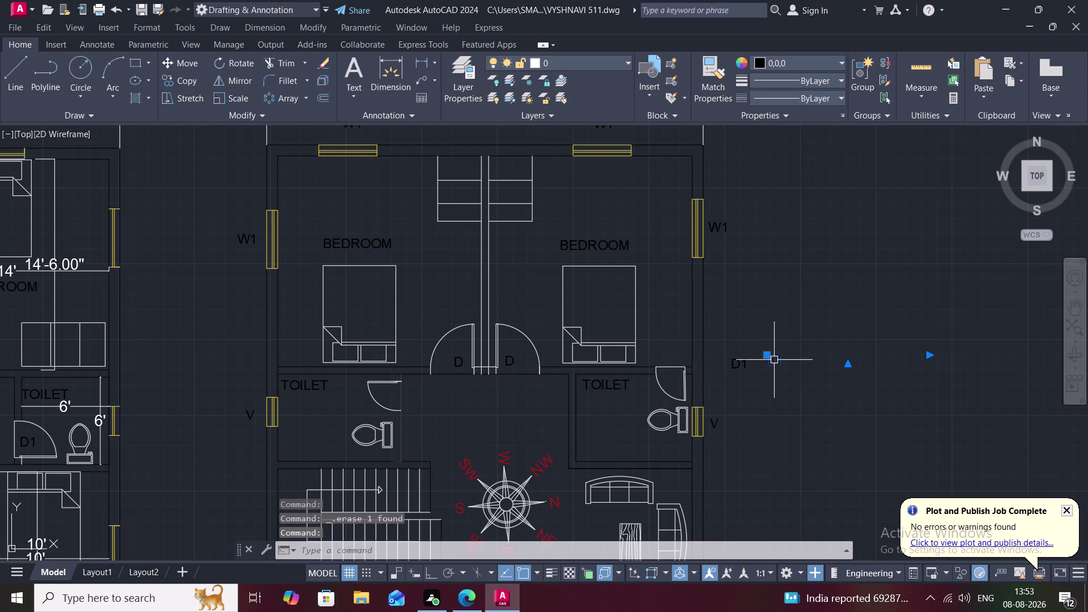
text(RO)
key(space)
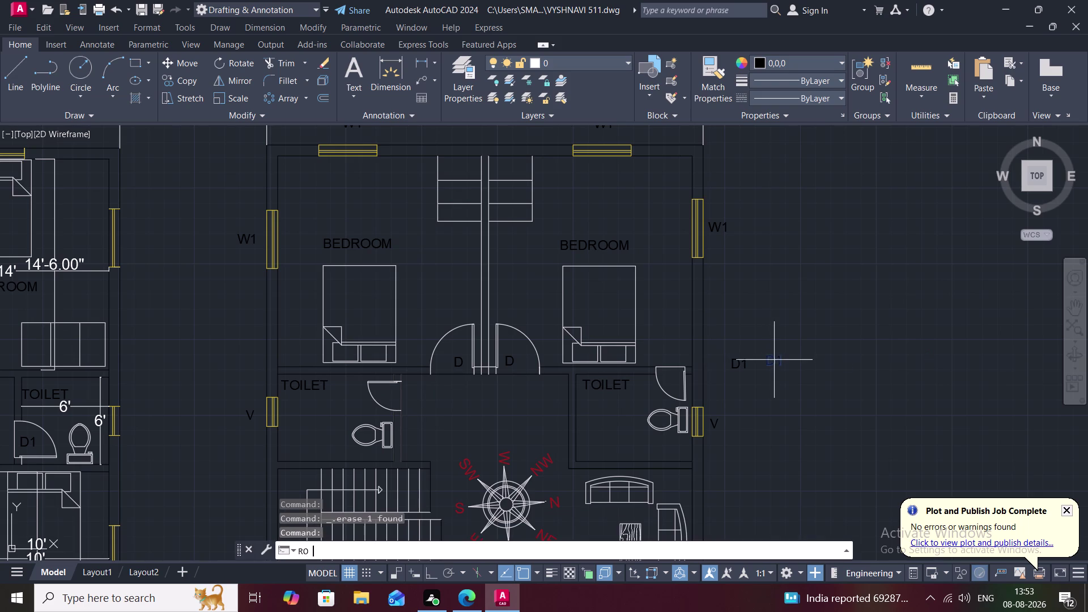
click(768, 364)
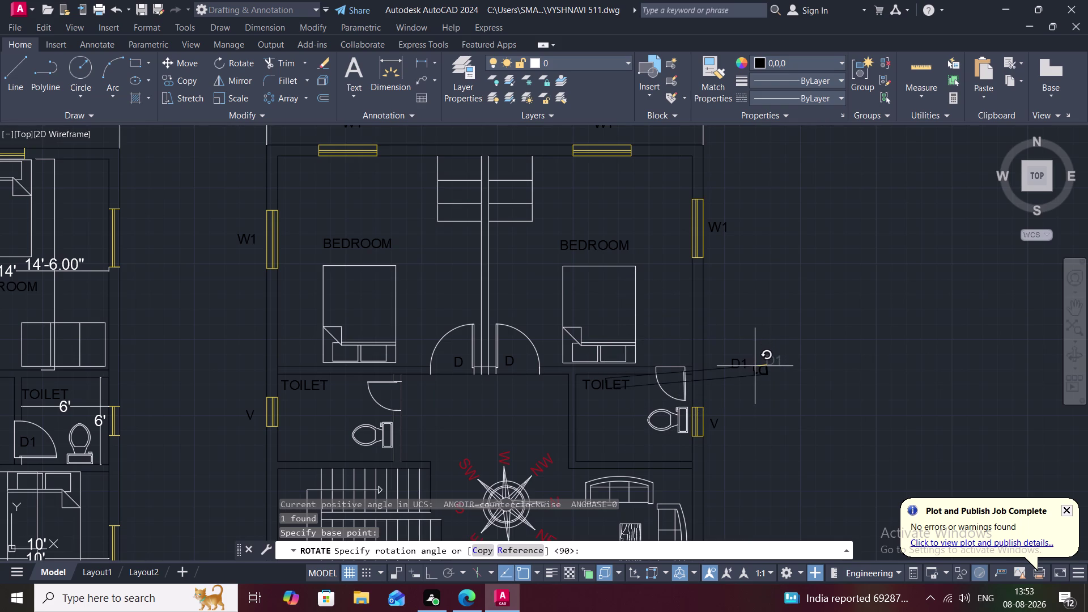
Finish rotating the D1 label, then copy it to the left toilet's door.
click(709, 366)
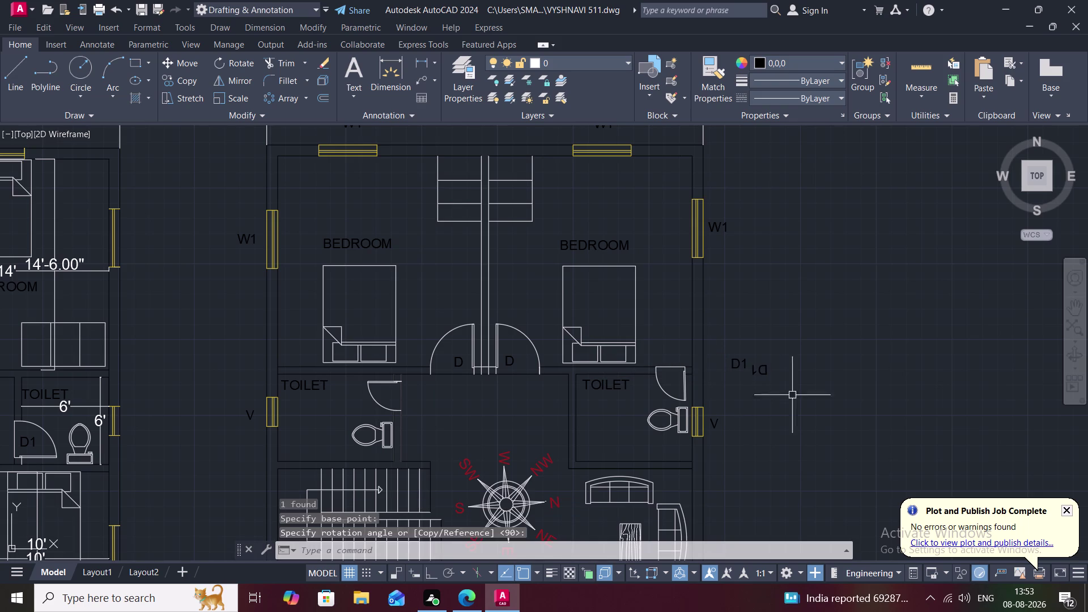
text(C)
text(O)
key(space)
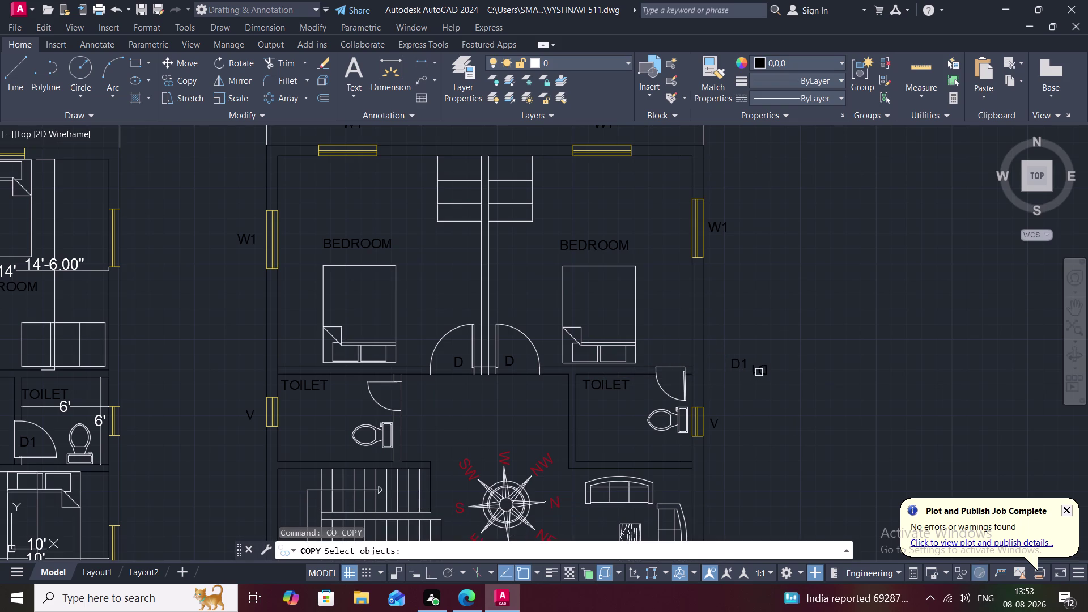
click(759, 373)
right_click(758, 373)
click(758, 373)
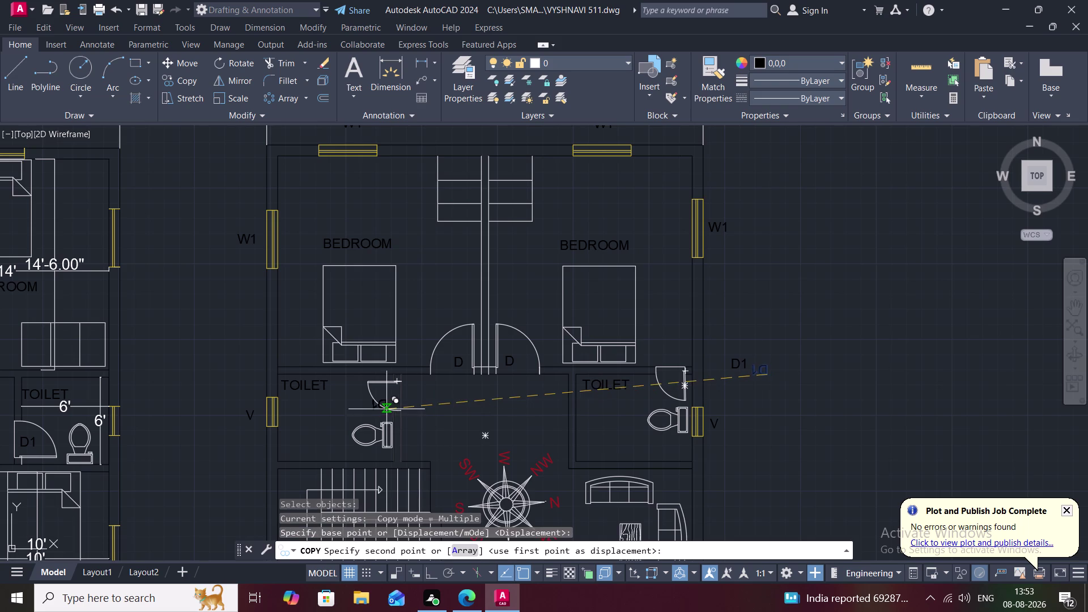
click(393, 402)
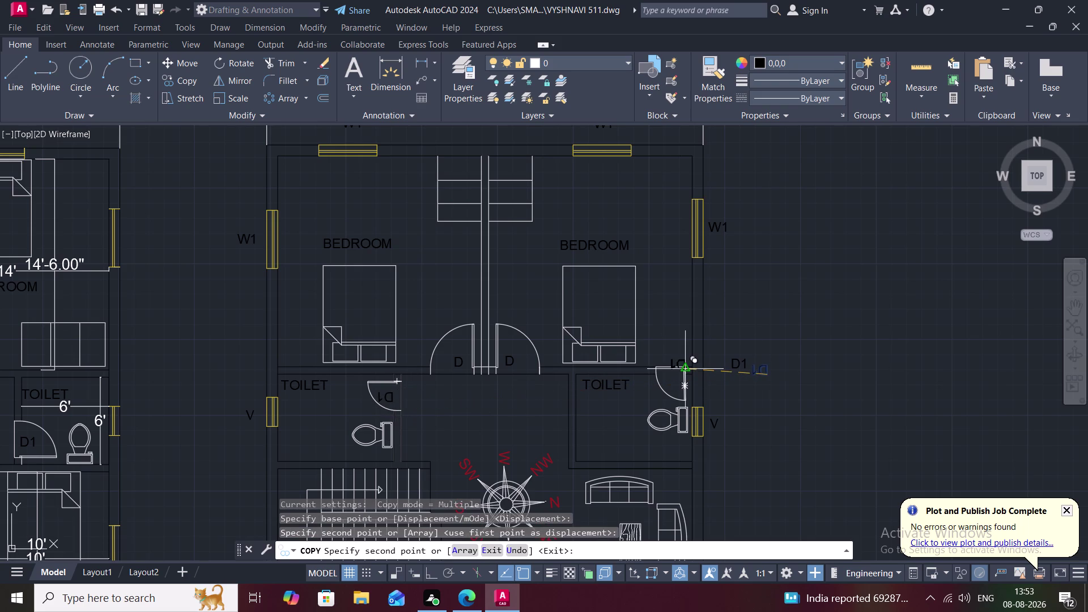
key(Escape)
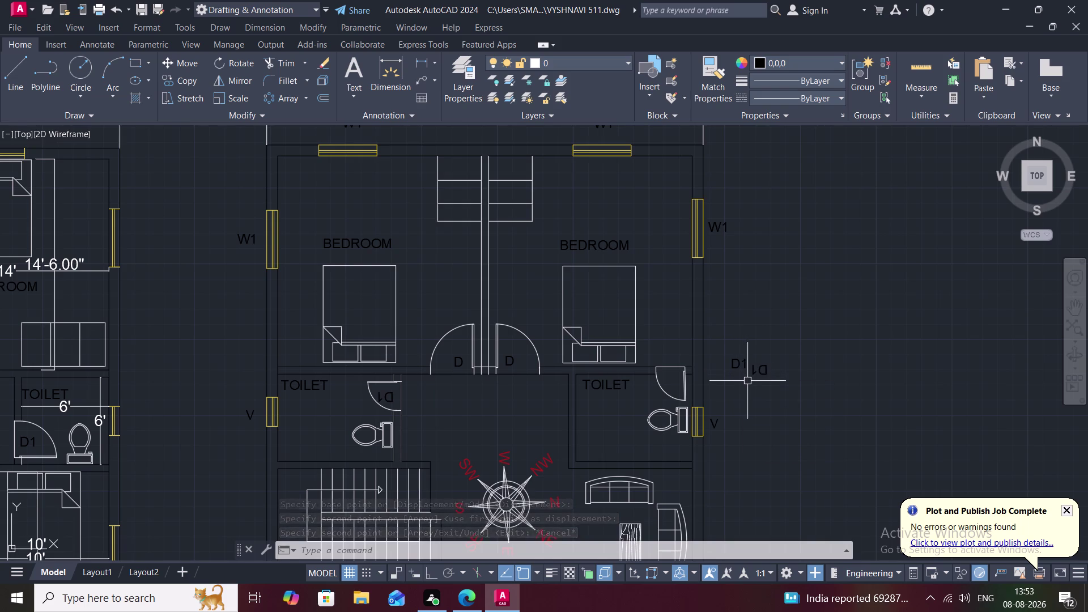
Rotate the D1 label upright with ROTATE (RO).
key(e)
key(Escape)
text(RO)
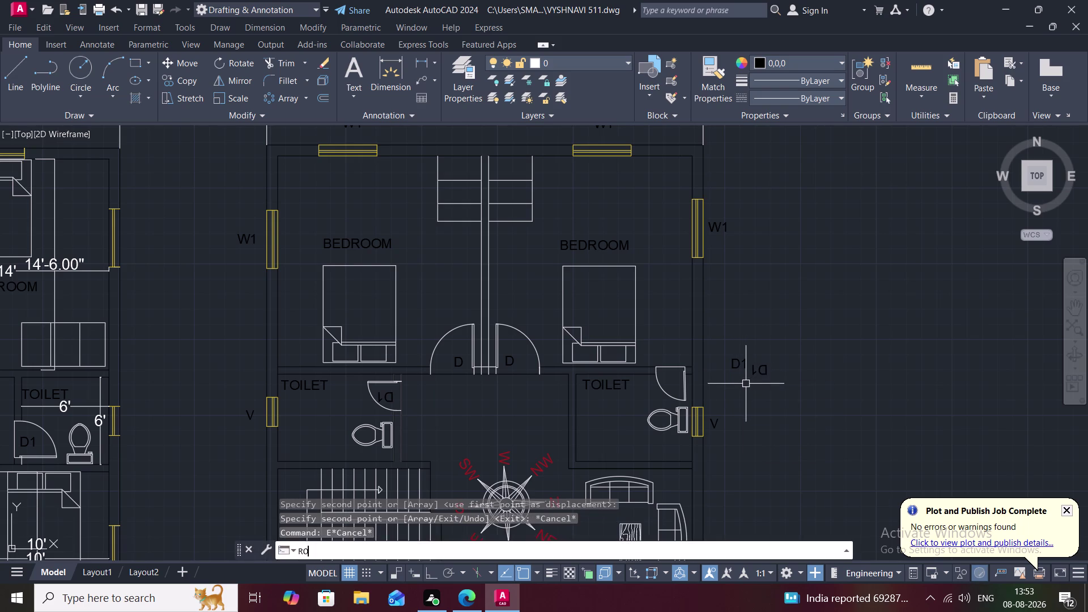
key(space)
click(738, 365)
right_click(737, 365)
click(737, 365)
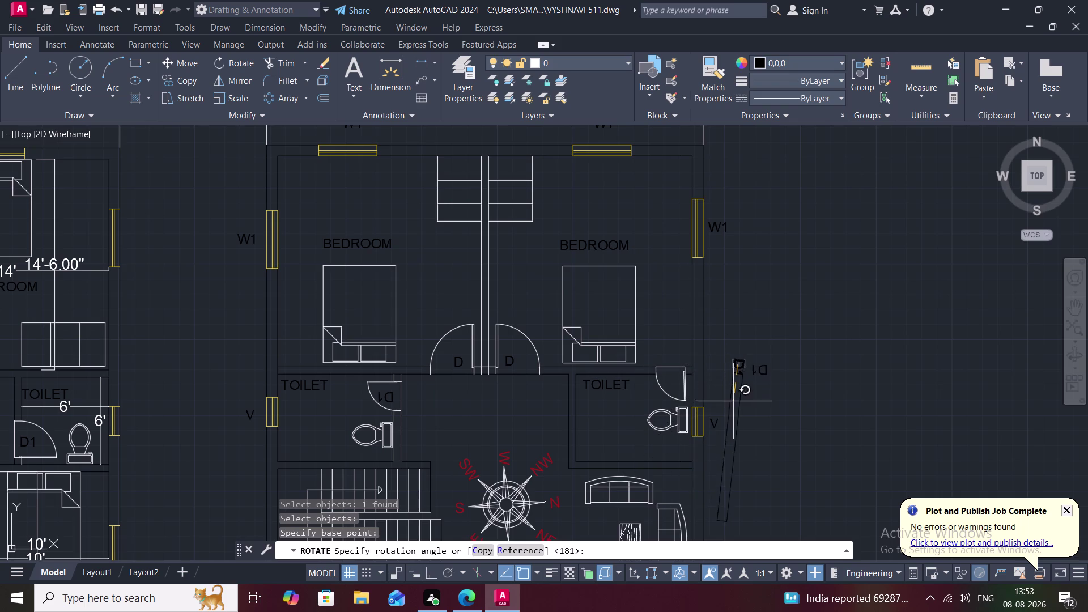
click(737, 448)
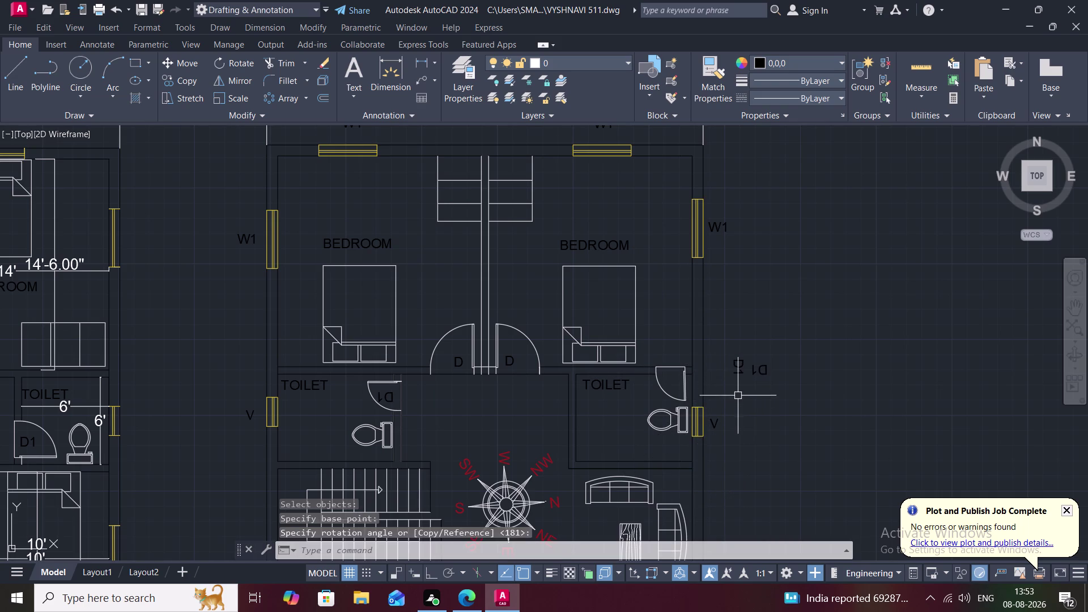
Copy the rotated D1 label beside the right toilet's door.
text(CO)
key(space)
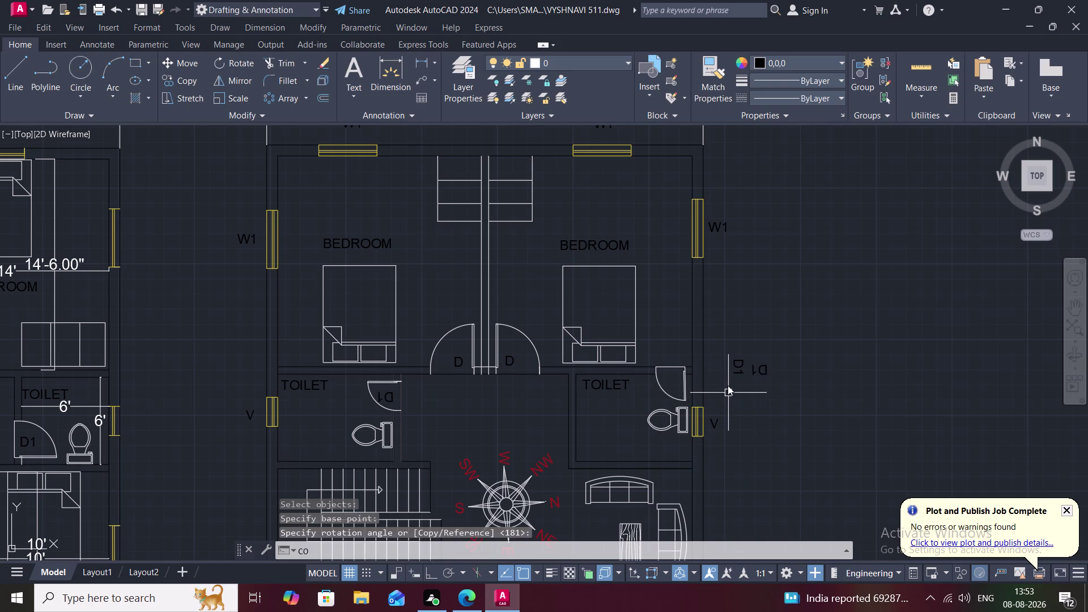
click(738, 366)
right_click(739, 367)
click(738, 366)
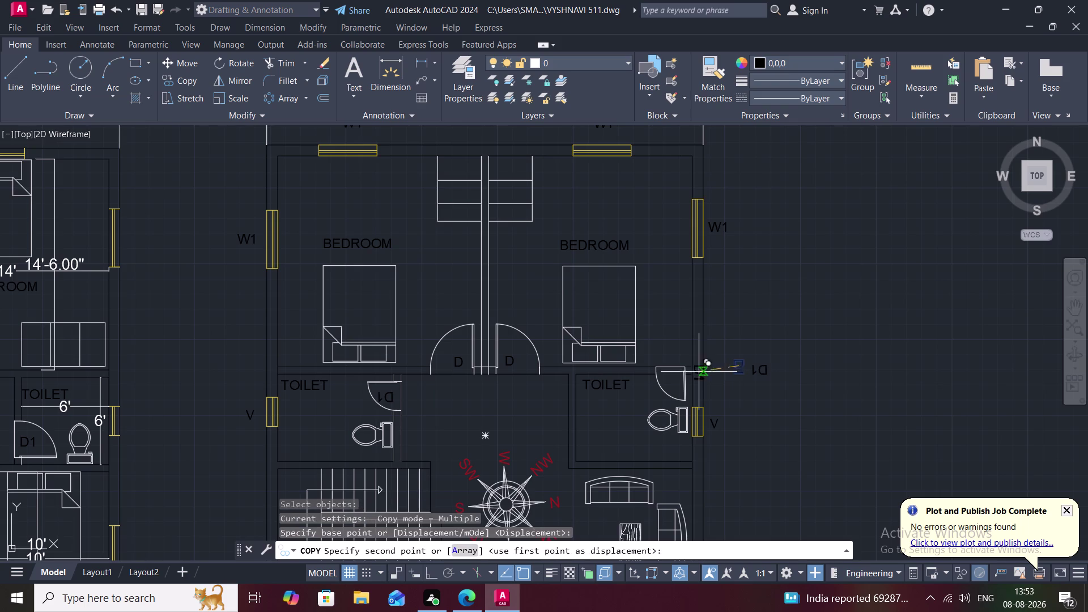
click(672, 378)
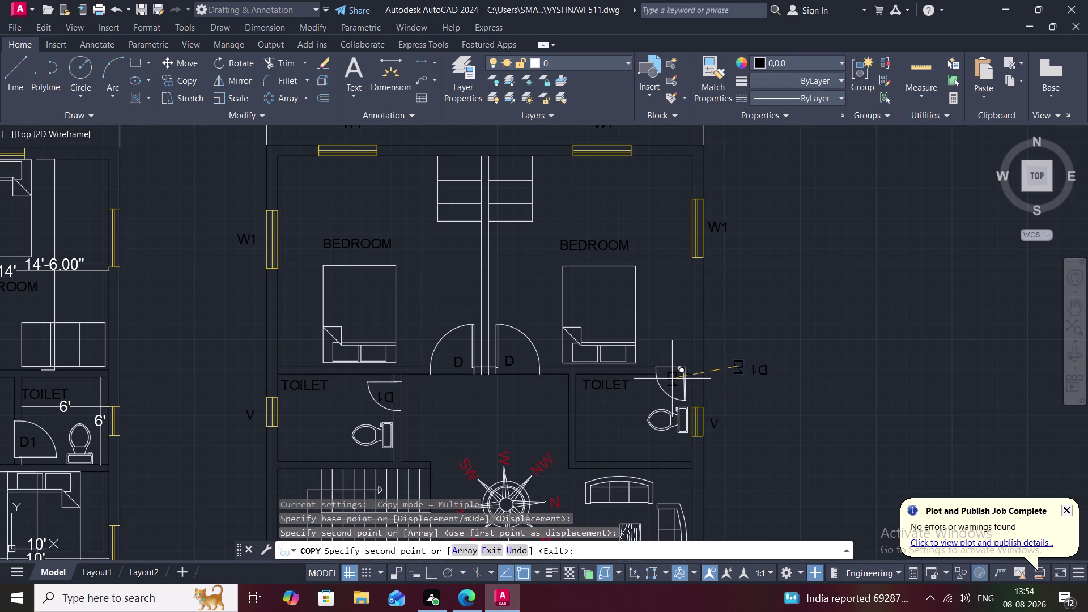
key(Escape)
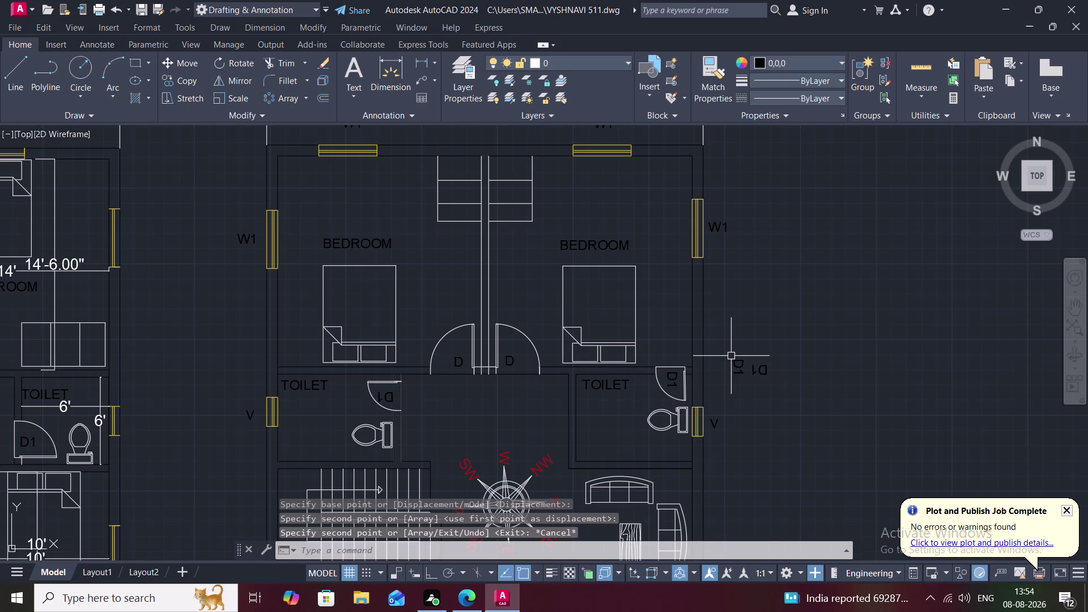
Window-select and delete the two leftover D1 labels outside the wall.
drag(731, 356, 726, 409)
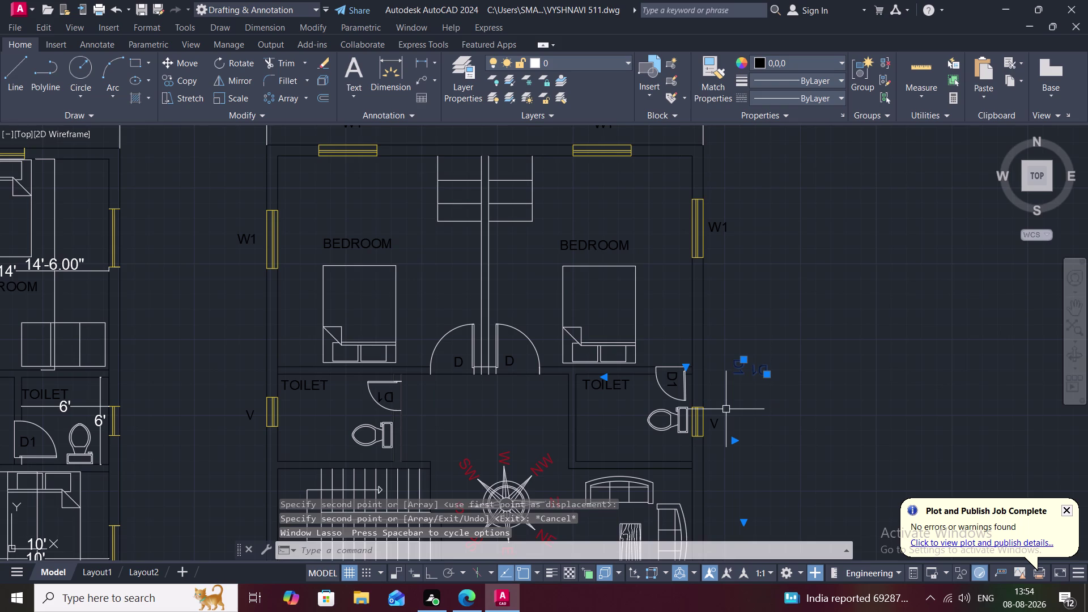
key(Delete)
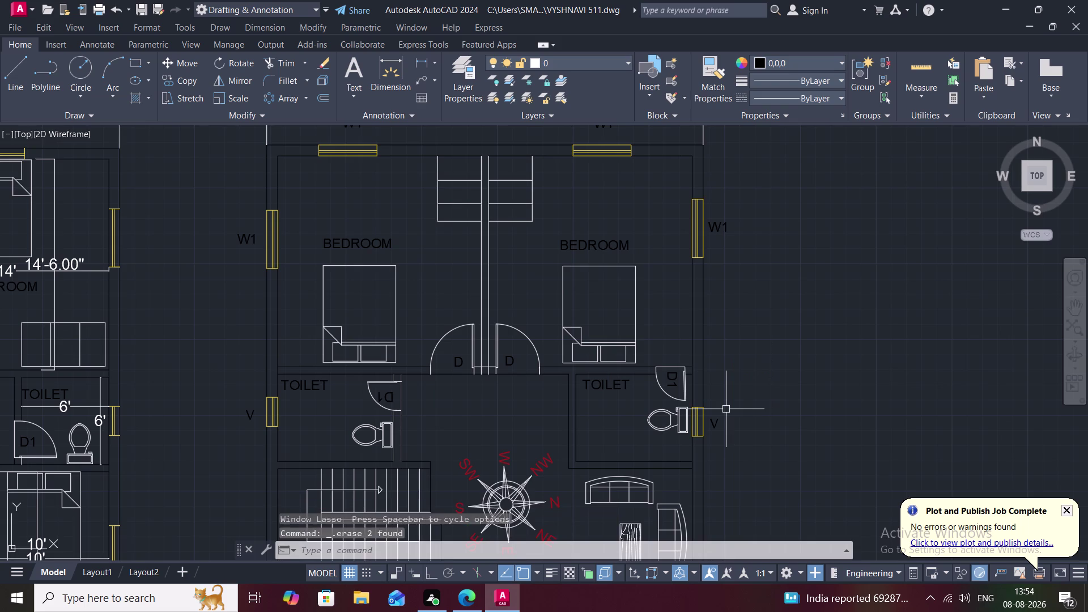
scroll(down, 3)
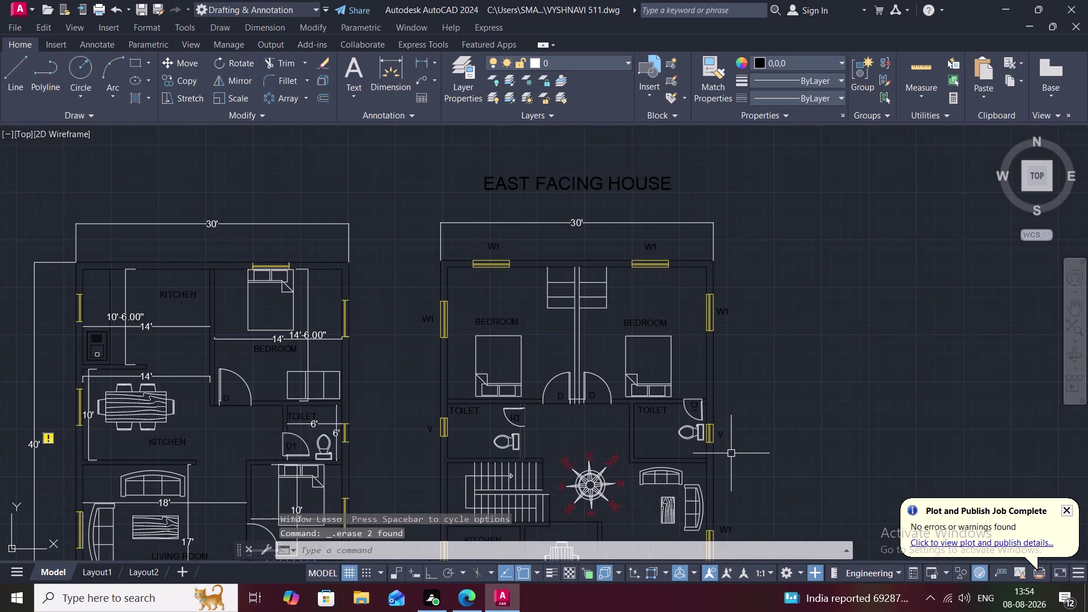
Bring both plans into view and set the current colour to ByBlock.
scroll(down, 3)
middle_drag(752, 395, 750, 331)
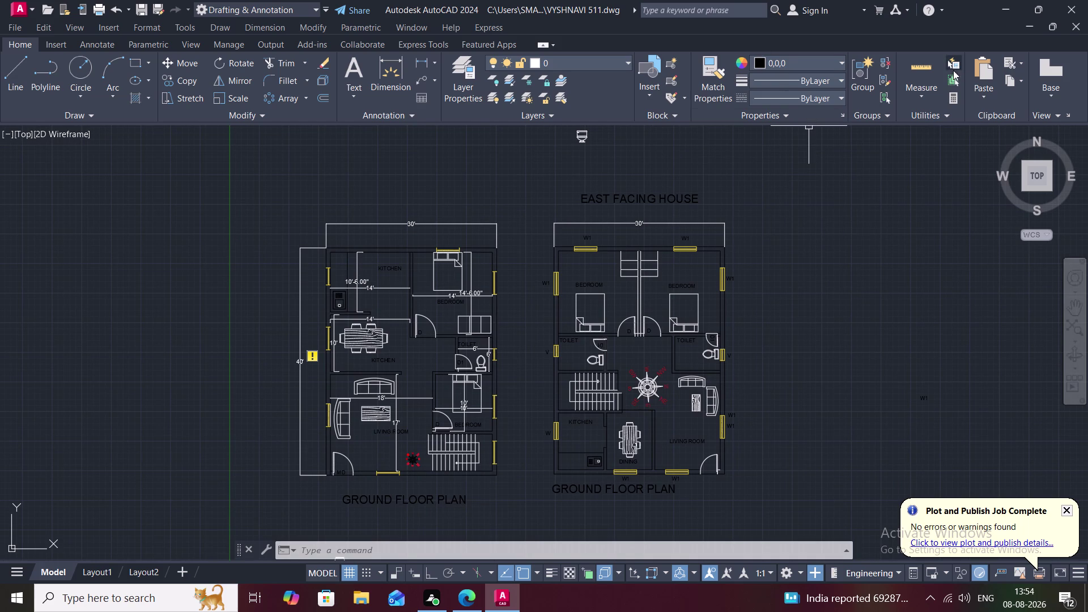
click(422, 57)
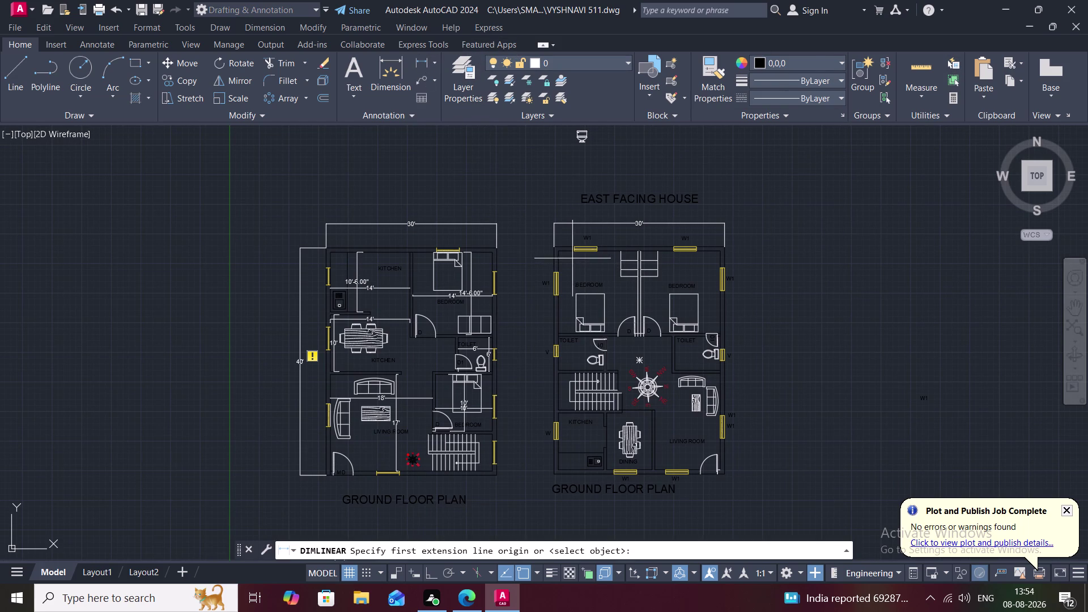
click(814, 55)
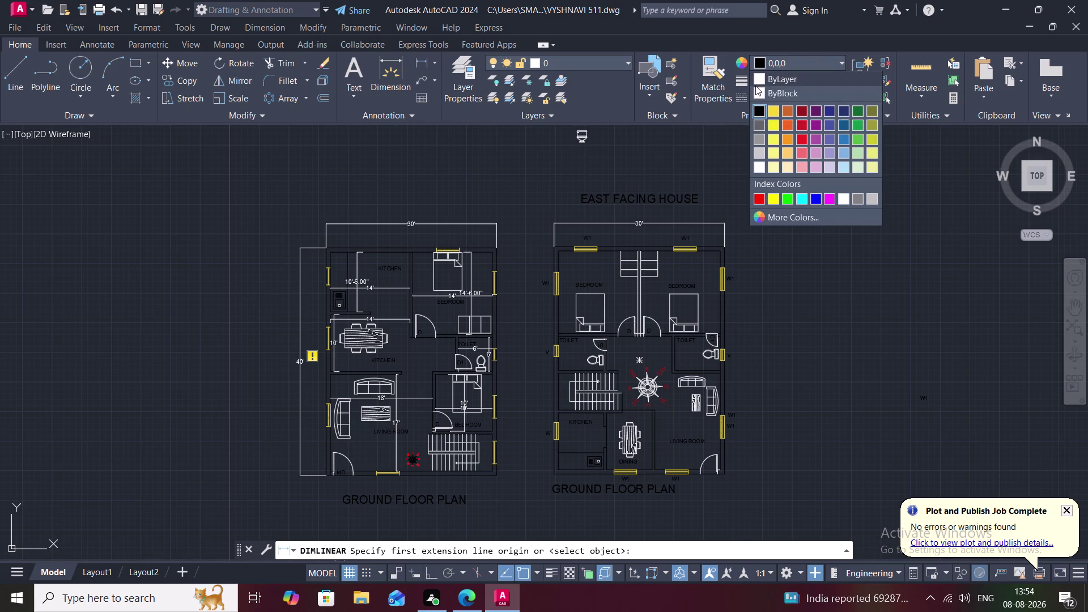
click(759, 88)
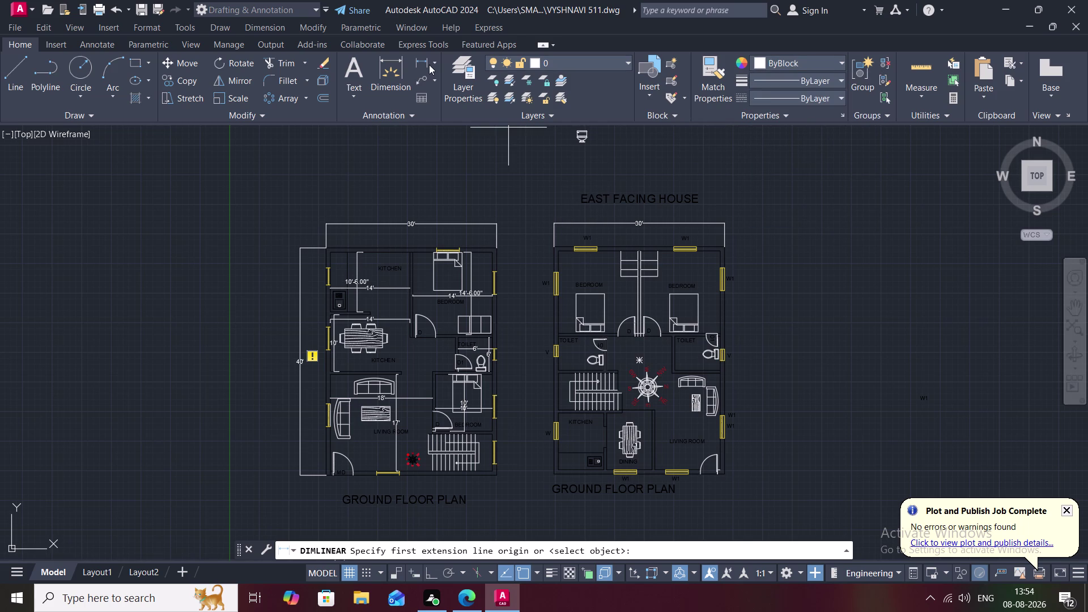
Dimension the left bedroom with a 14'-6.00" and a 14' measurement.
click(427, 64)
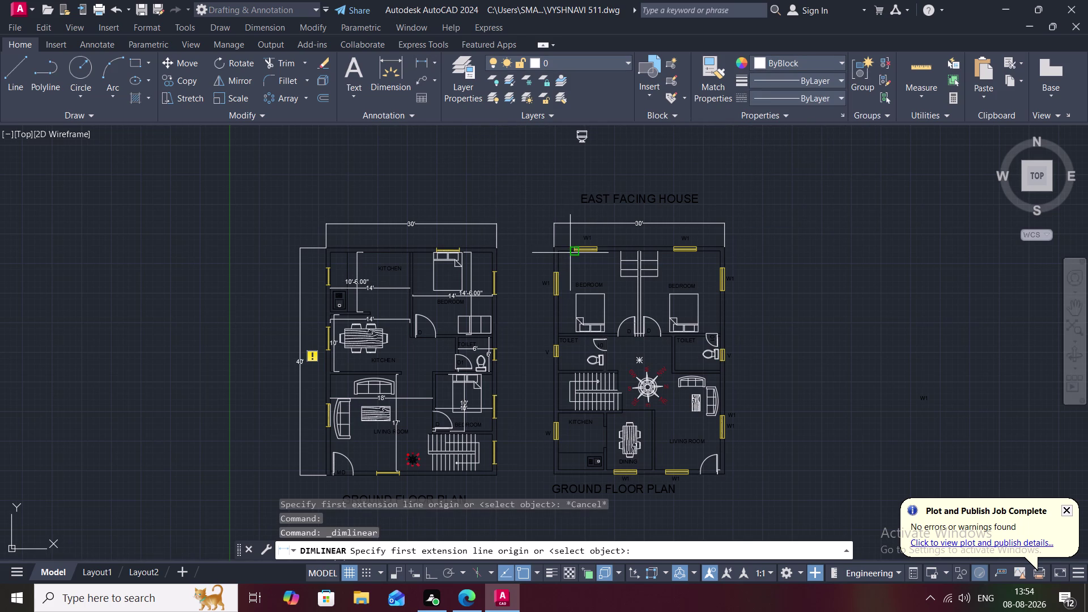
click(566, 252)
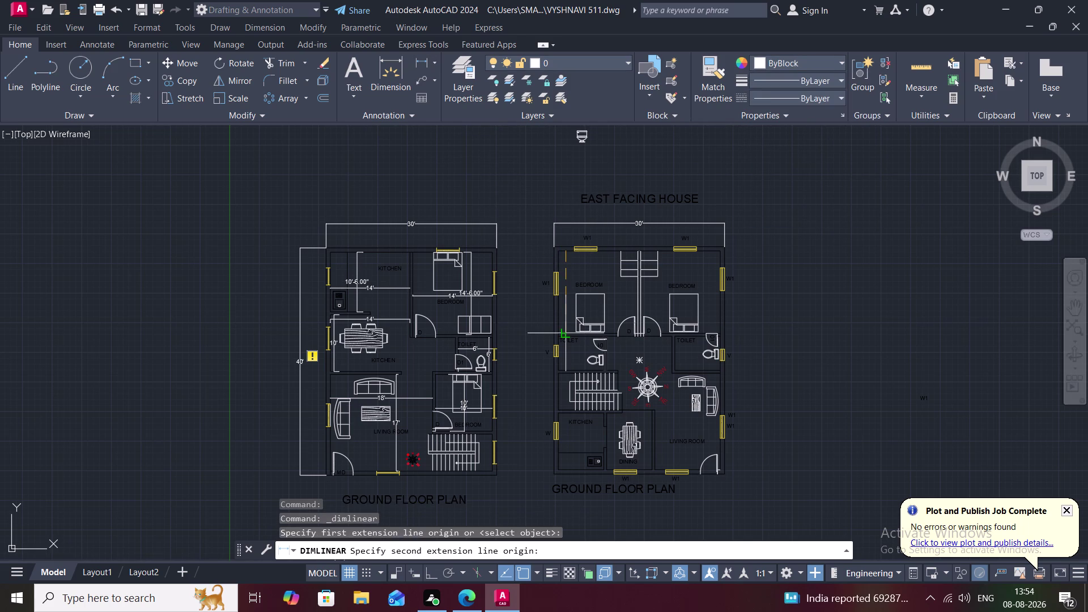
scroll(up, 3)
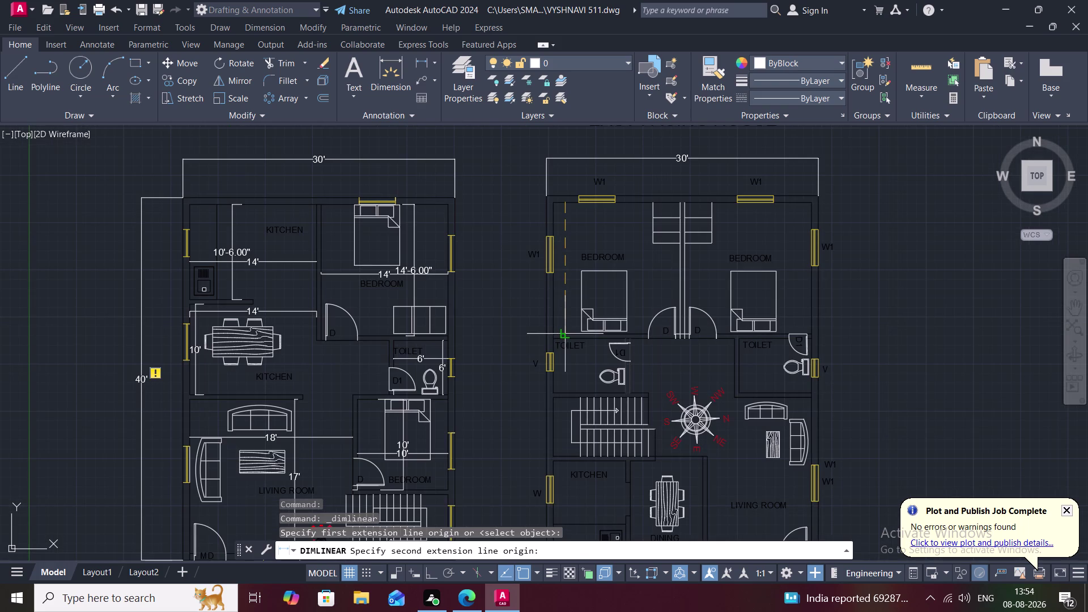
click(565, 332)
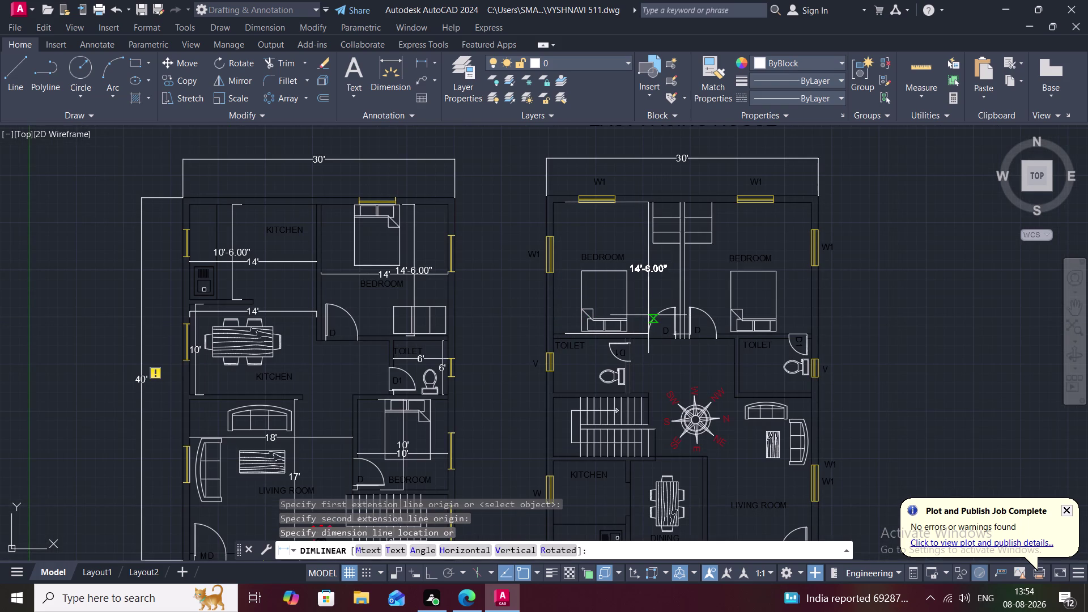
click(645, 314)
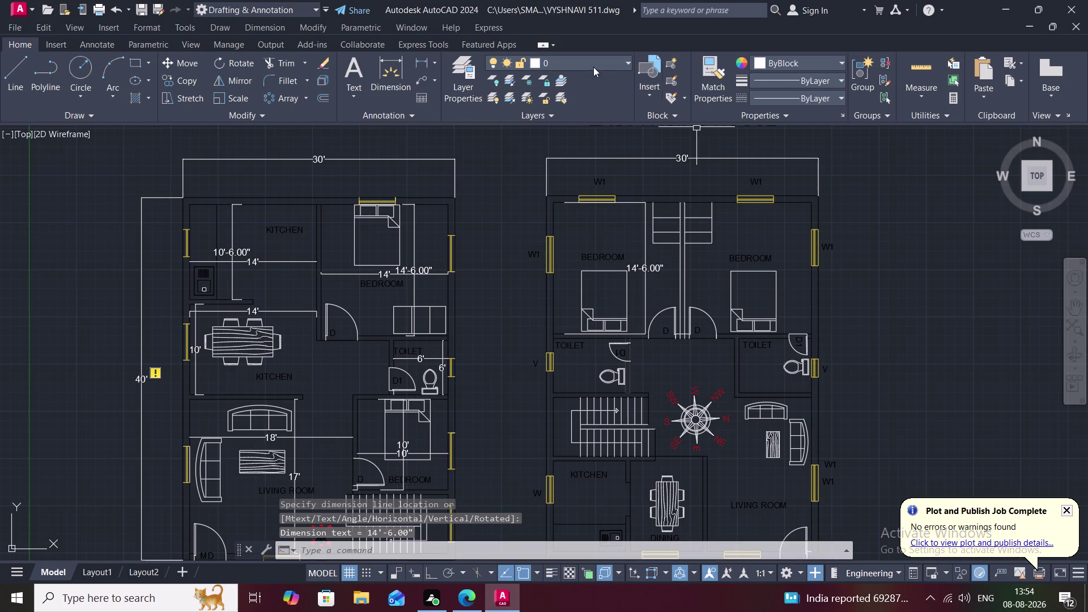
key(space)
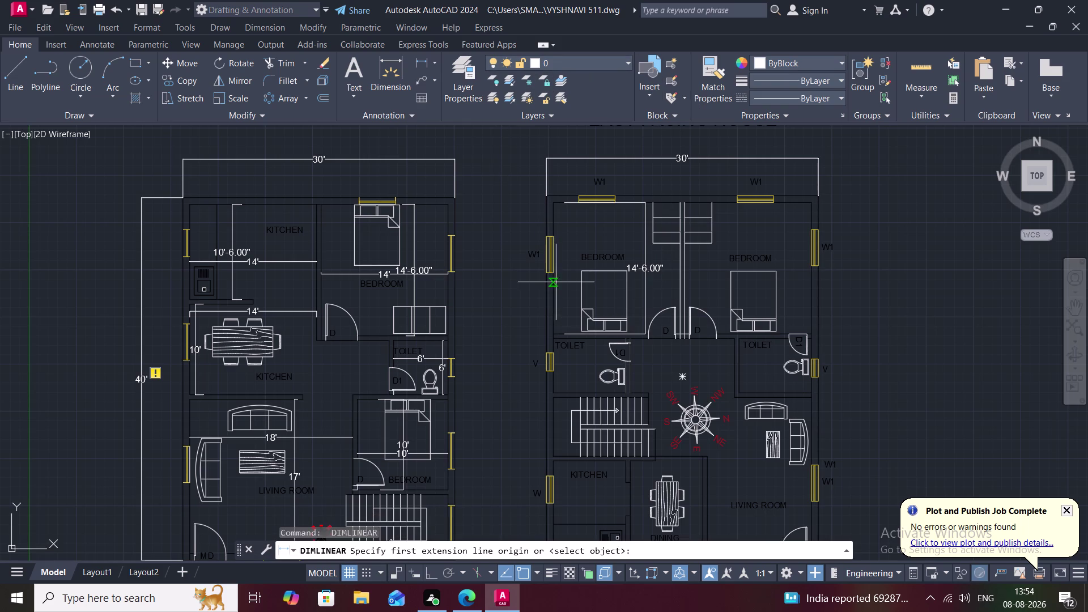
click(554, 286)
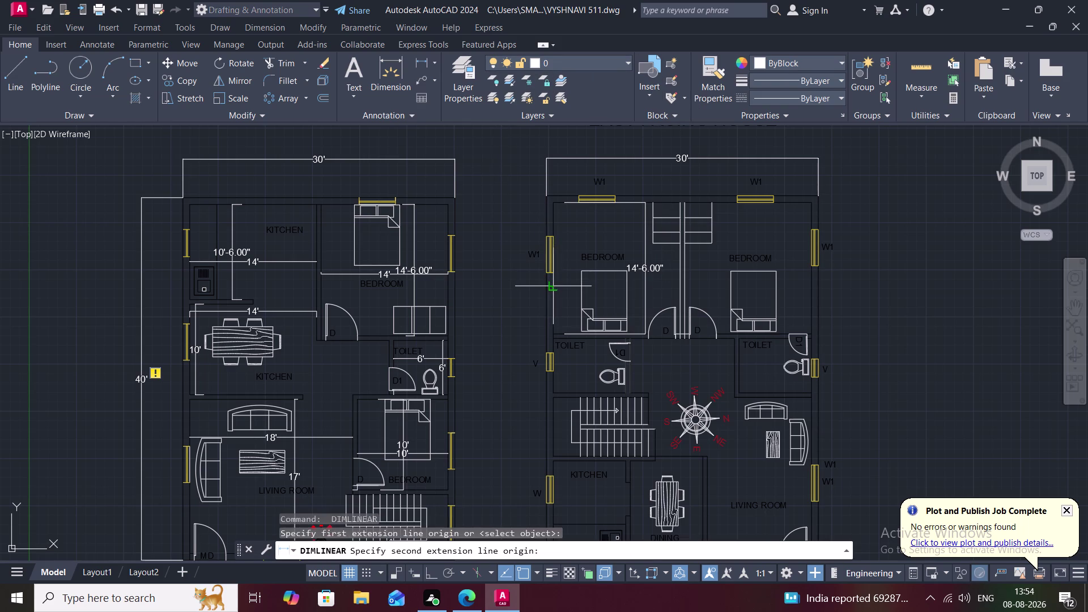
click(682, 285)
click(681, 279)
Start another bedroom dimension, then cancel it as misplaced.
key(space)
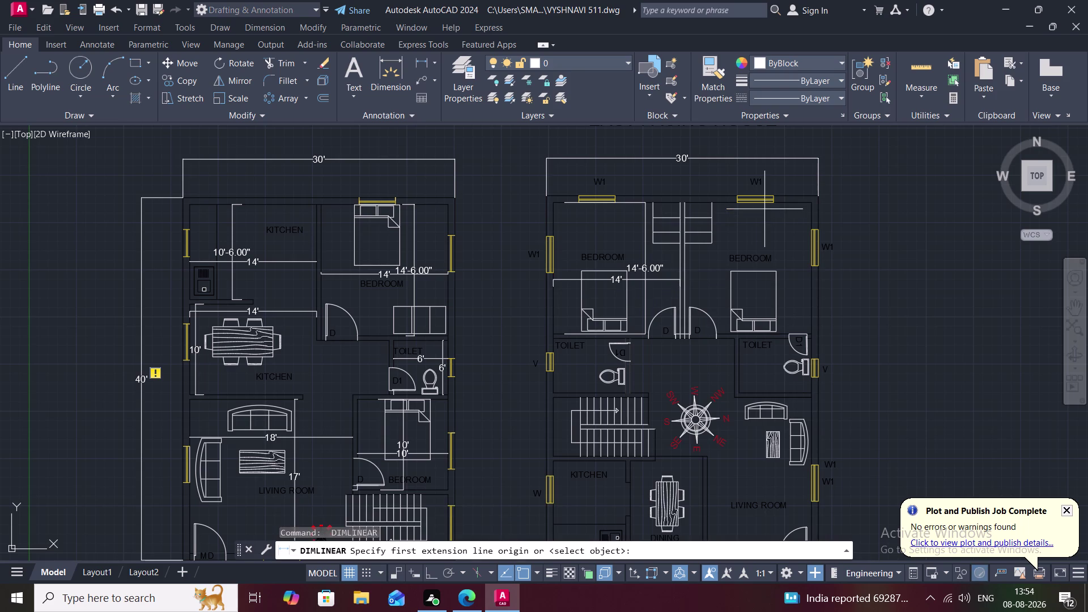
click(729, 203)
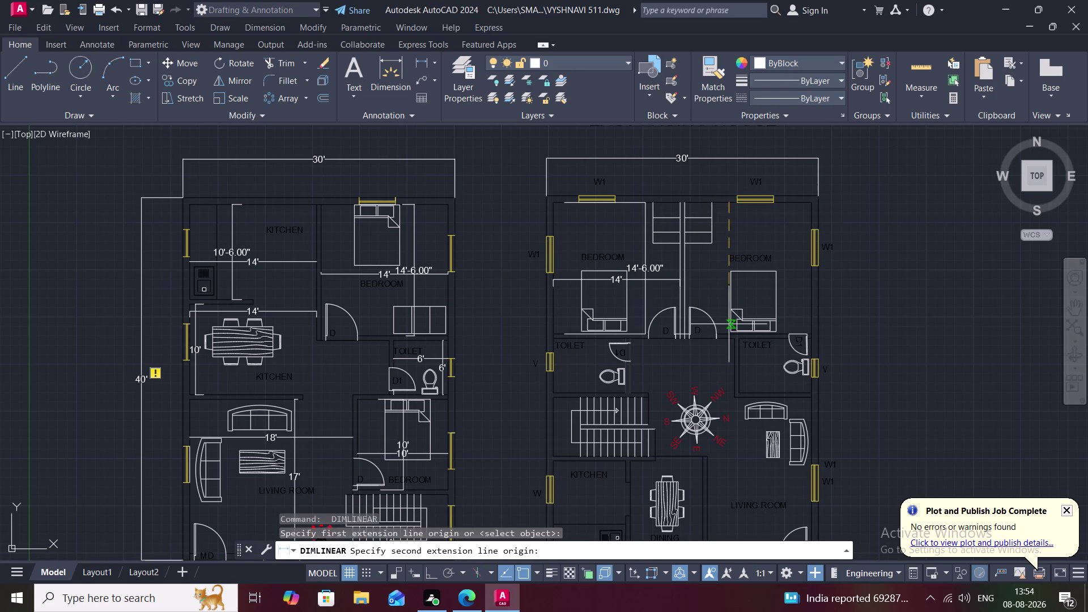
click(729, 330)
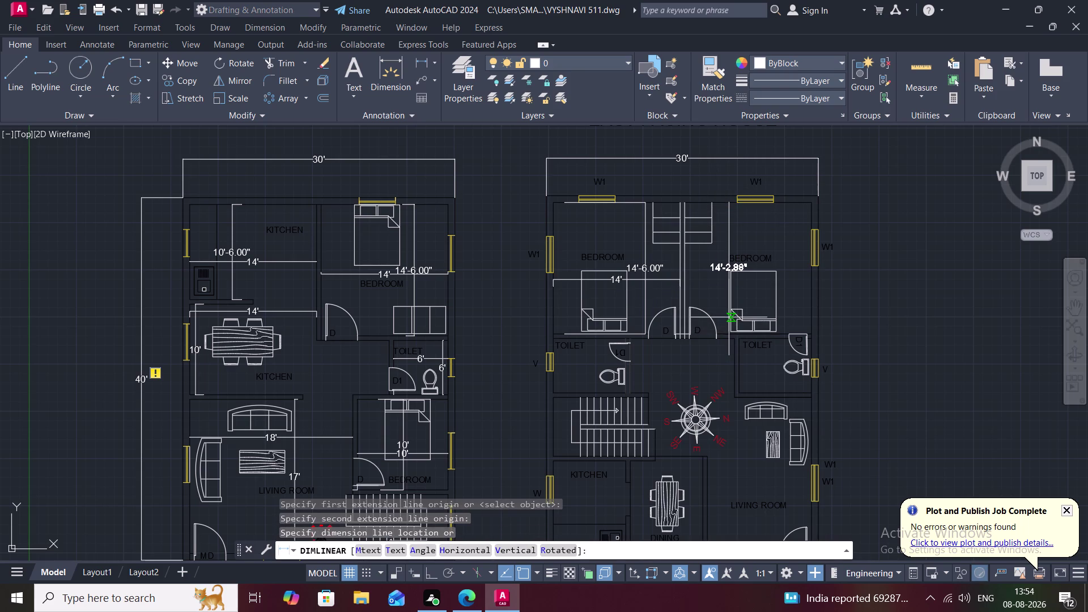
scroll(up, 3)
key(Escape)
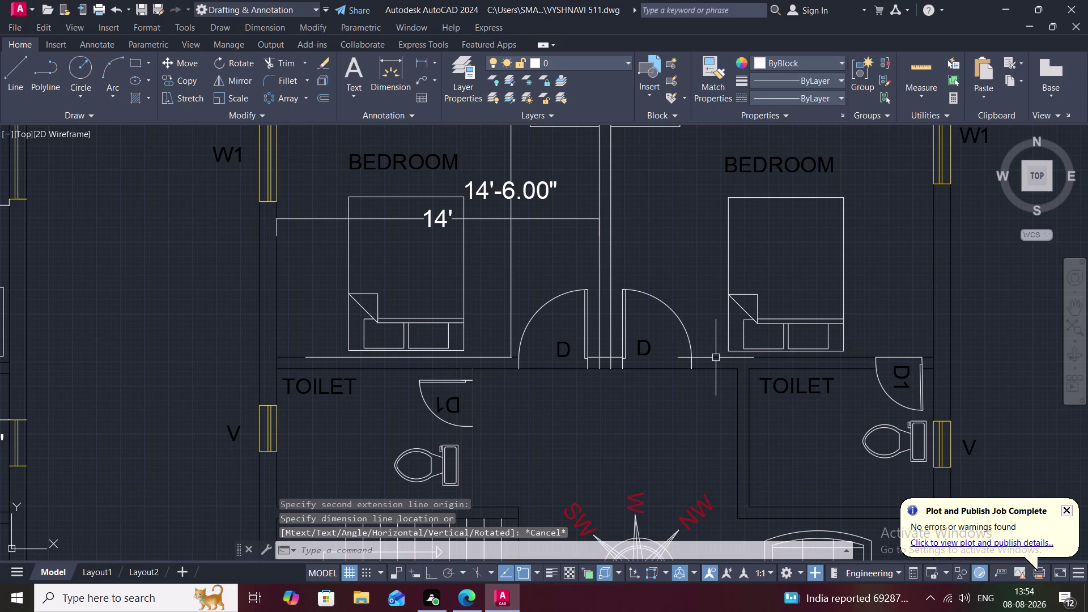
key(space)
Pan to the right bedroom and place its 14'-6.00" dimension.
click(717, 358)
middle_drag(721, 215, 697, 292)
middle_drag(690, 172, 662, 275)
scroll(down, 3)
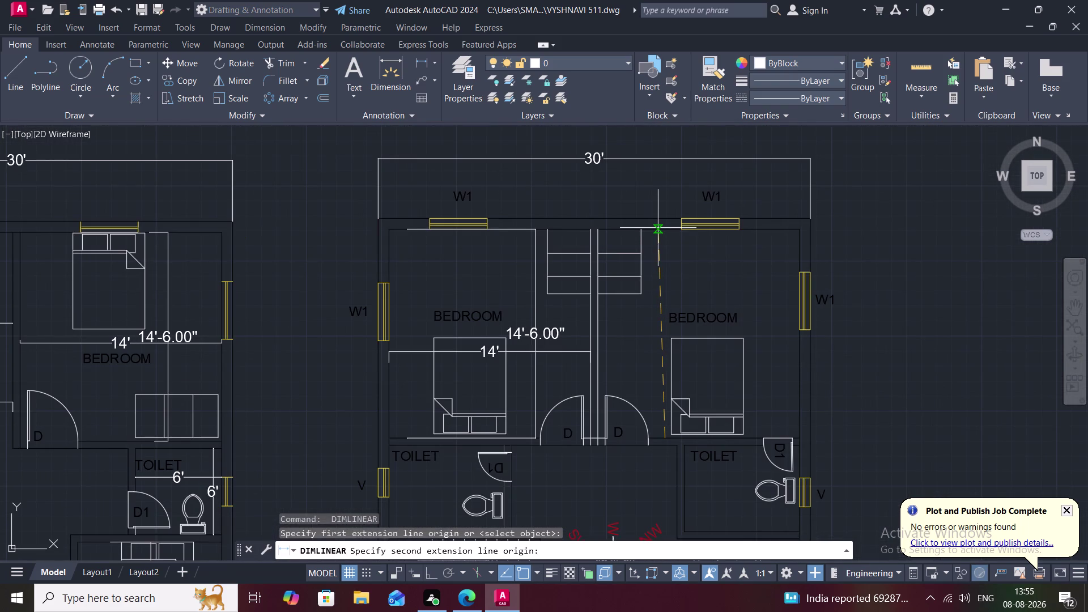
click(659, 230)
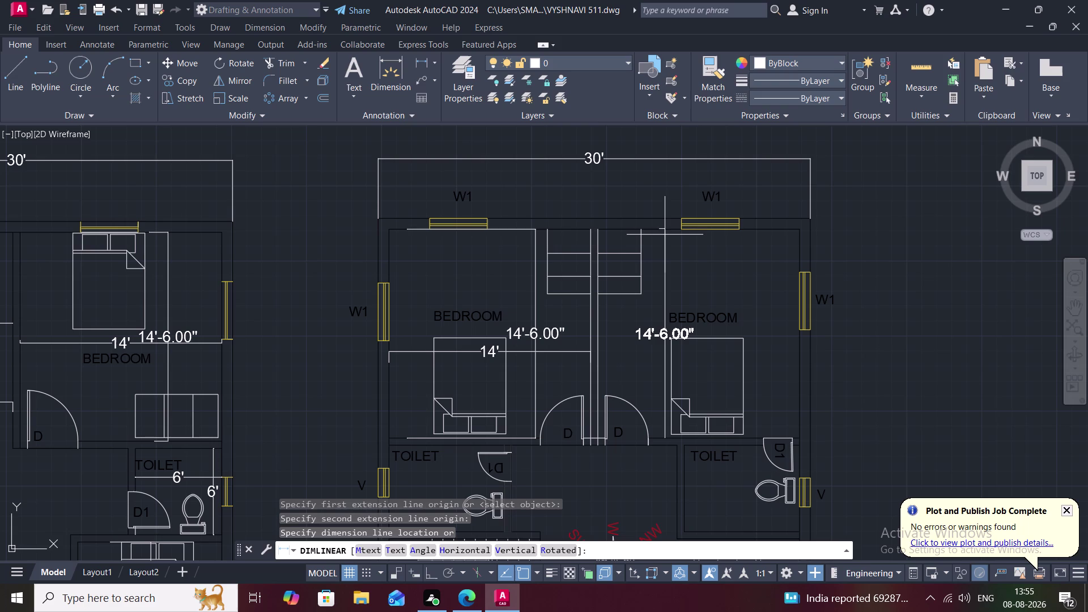
click(660, 236)
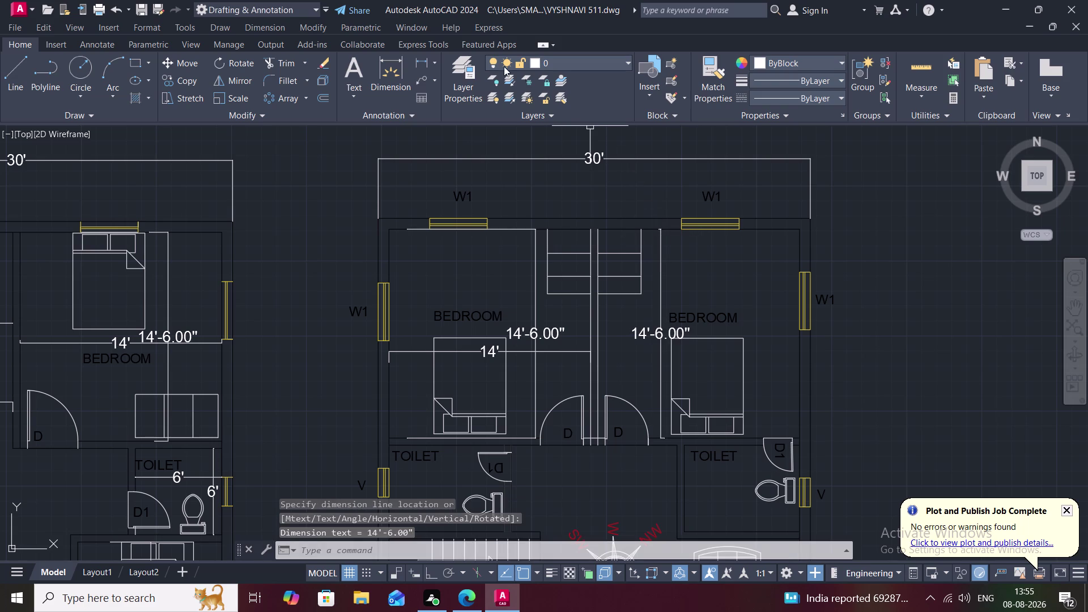
Add the right bedroom's 14' dimension below the 14'-6.00" one.
key(space)
click(418, 61)
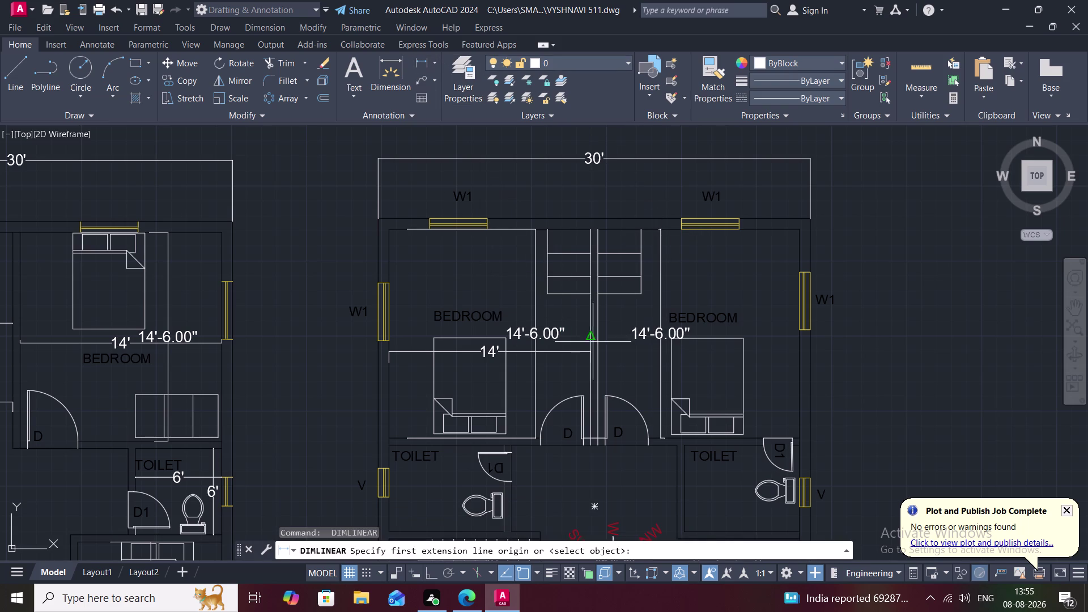
click(597, 351)
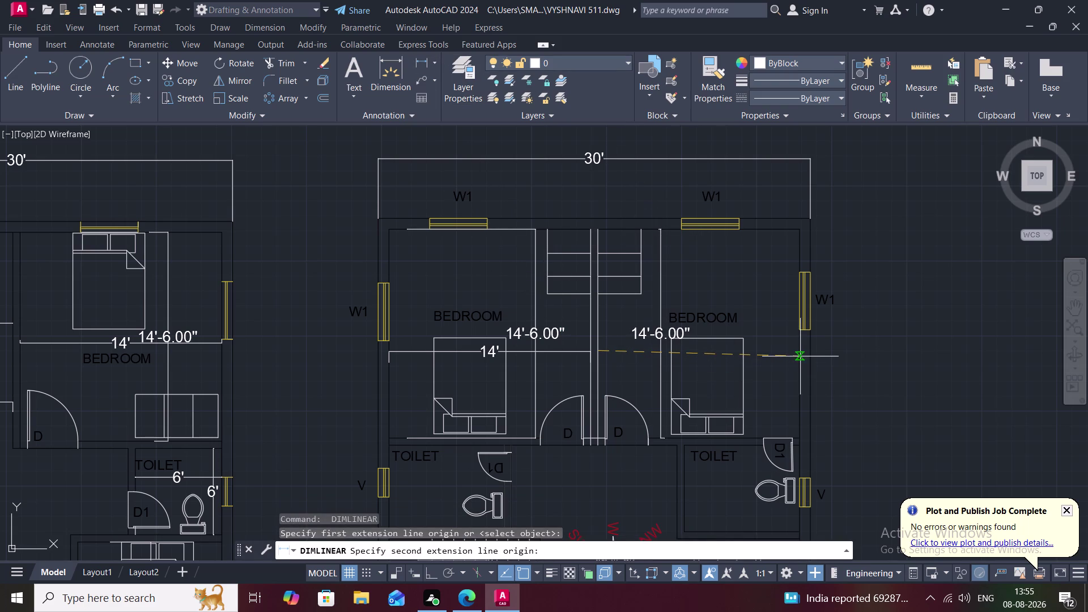
click(800, 354)
click(800, 354)
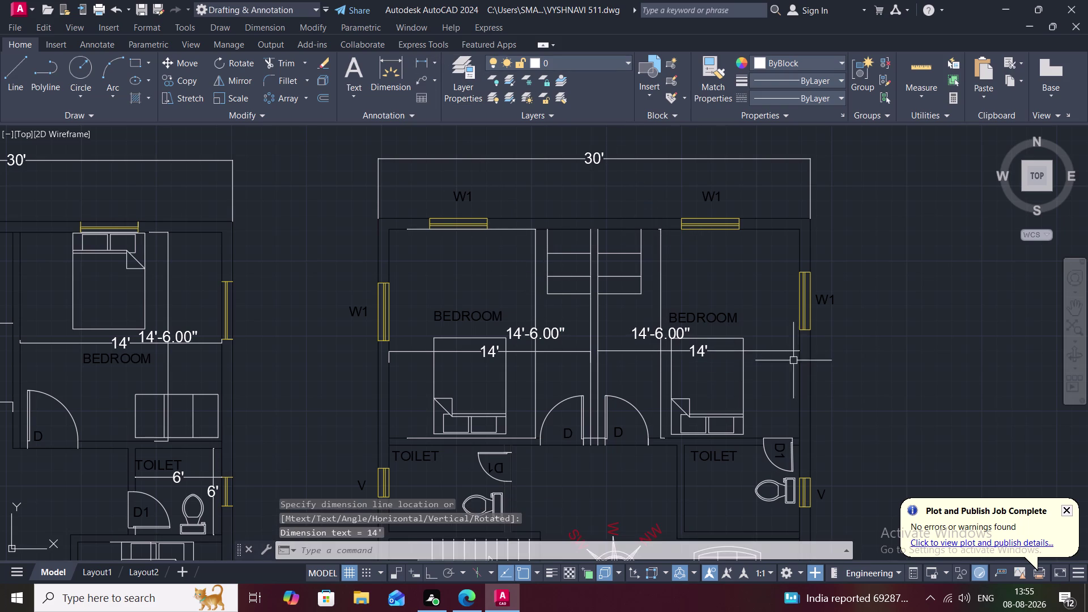
middle_drag(787, 368, 777, 200)
Dimension the left toilet with a 6' depth and an 8' width.
middle_drag(744, 268, 756, 123)
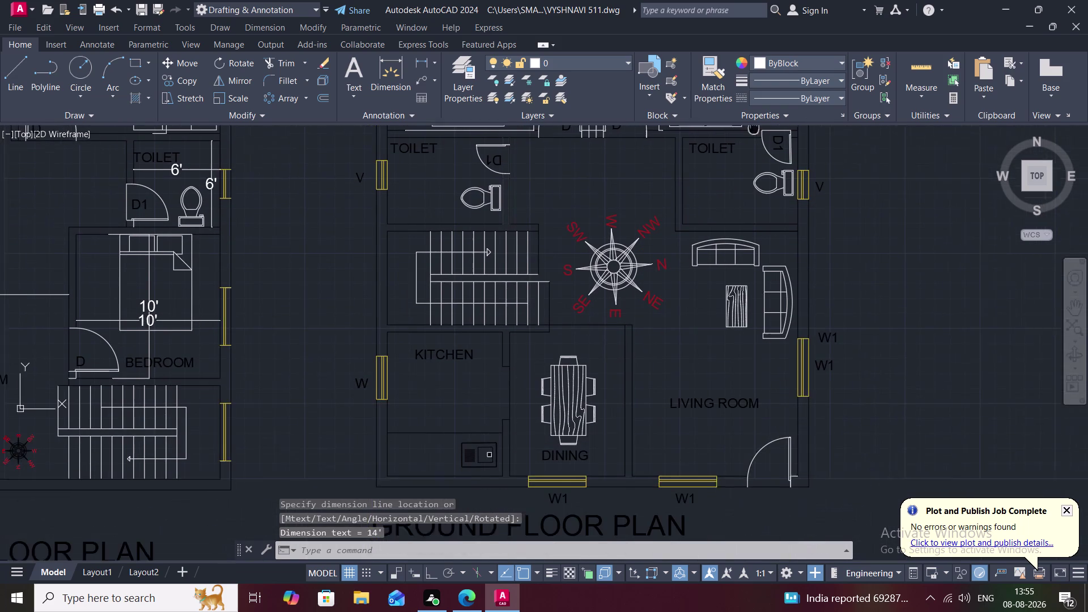
middle_drag(756, 123, 759, 117)
click(423, 56)
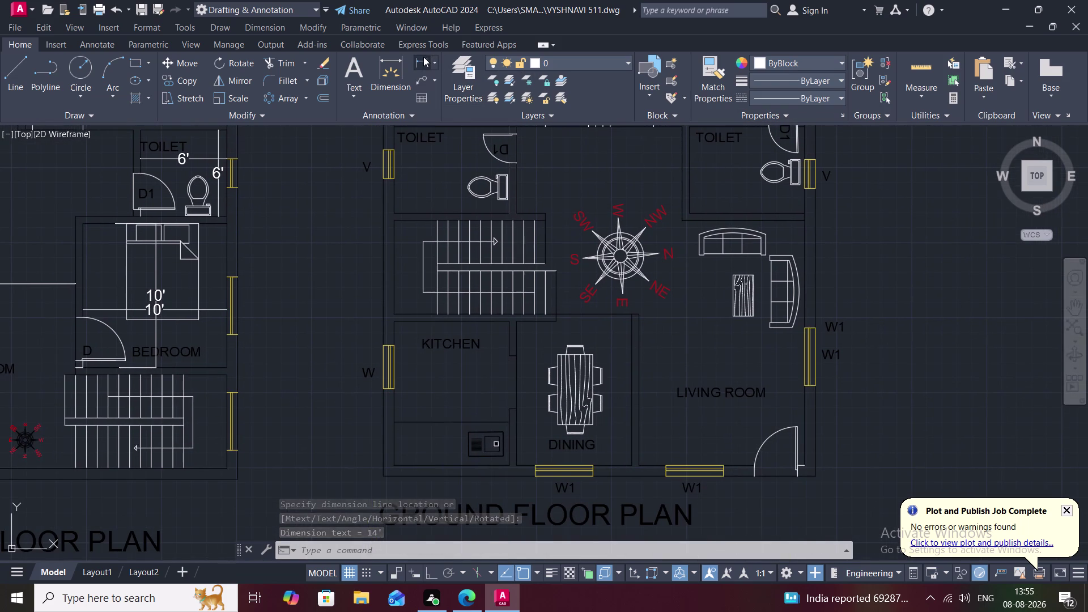
middle_drag(415, 171, 417, 190)
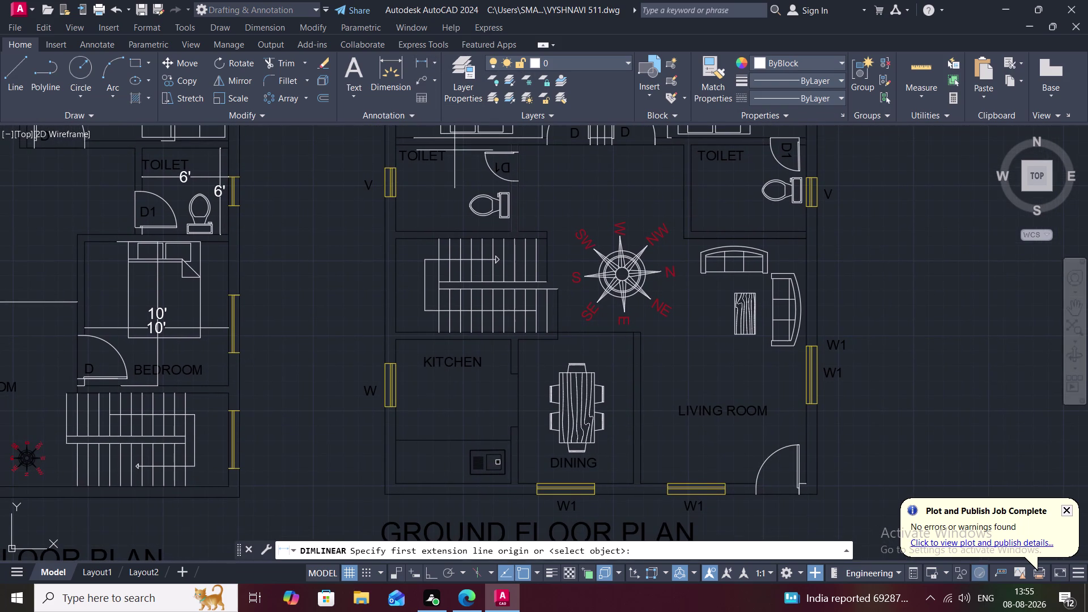
click(463, 147)
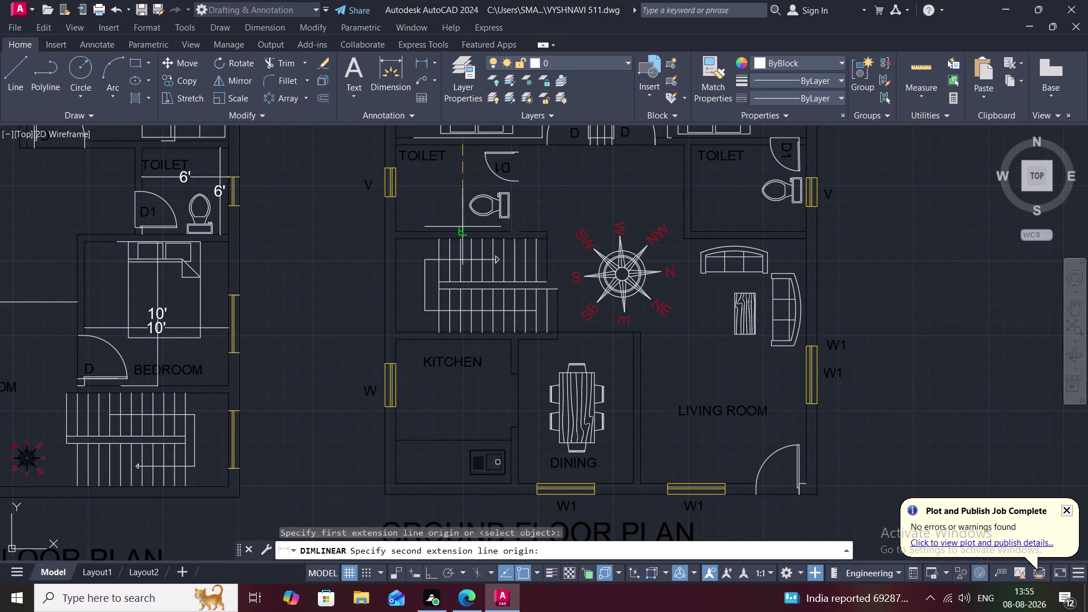
click(463, 230)
click(462, 216)
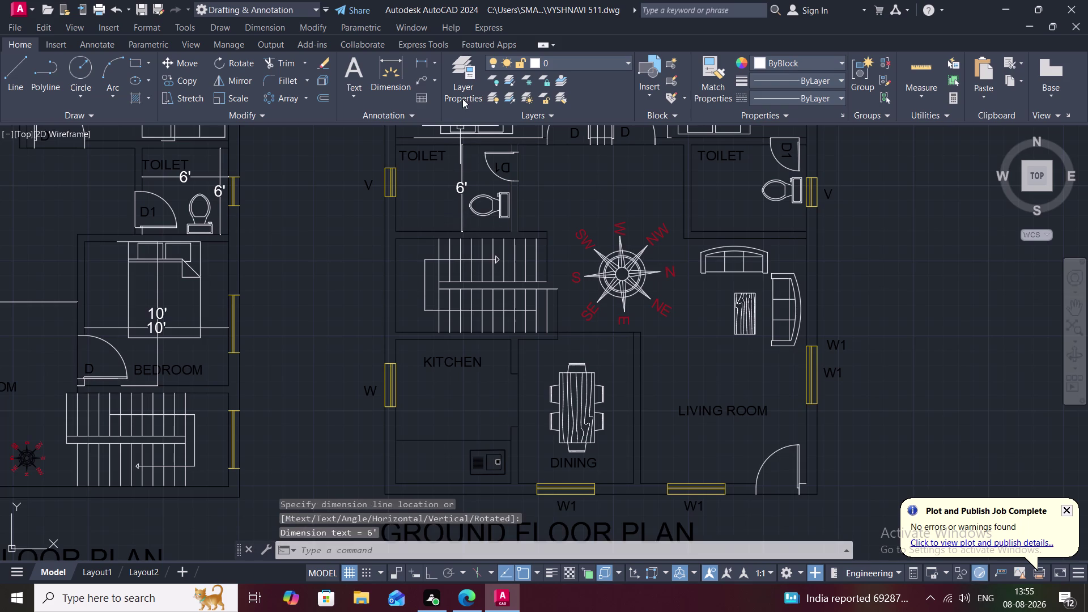
click(429, 62)
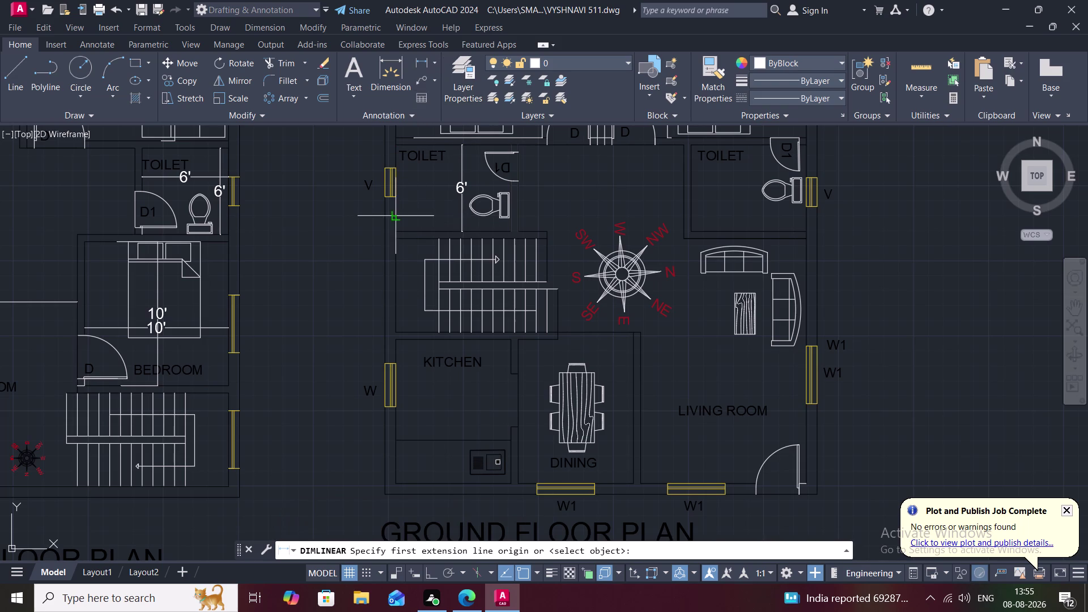
click(394, 223)
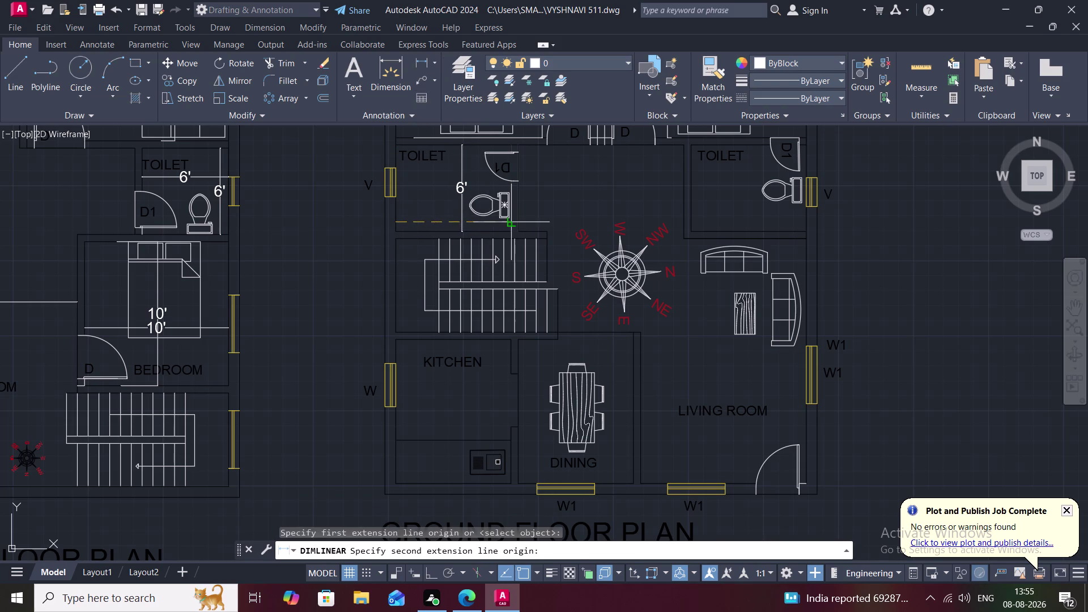
click(510, 226)
click(510, 225)
Dimension the right toilet with an 8' width and a 6' depth.
key(space)
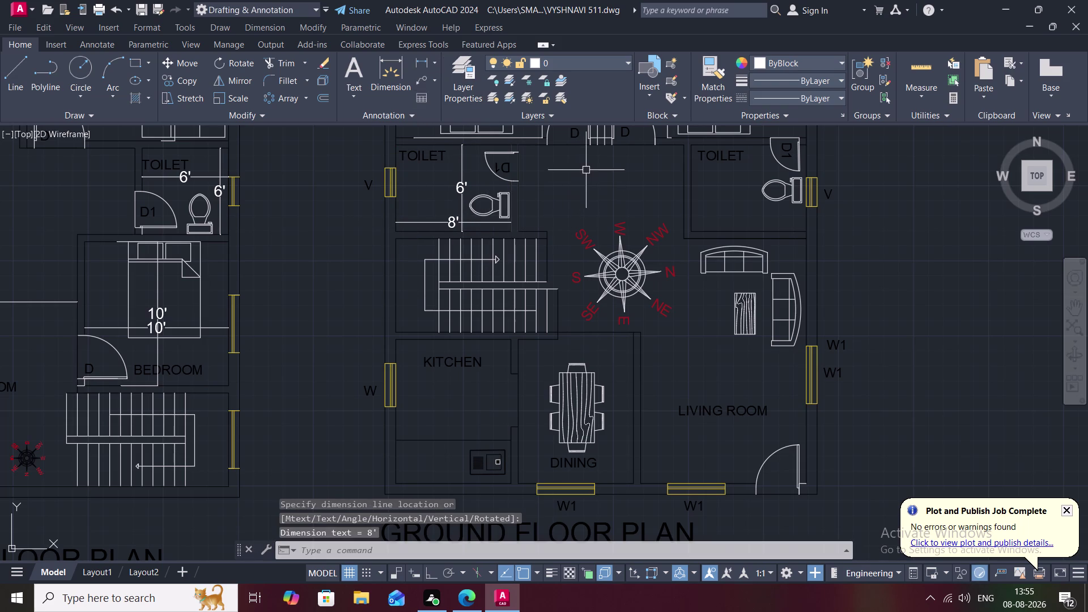
click(690, 219)
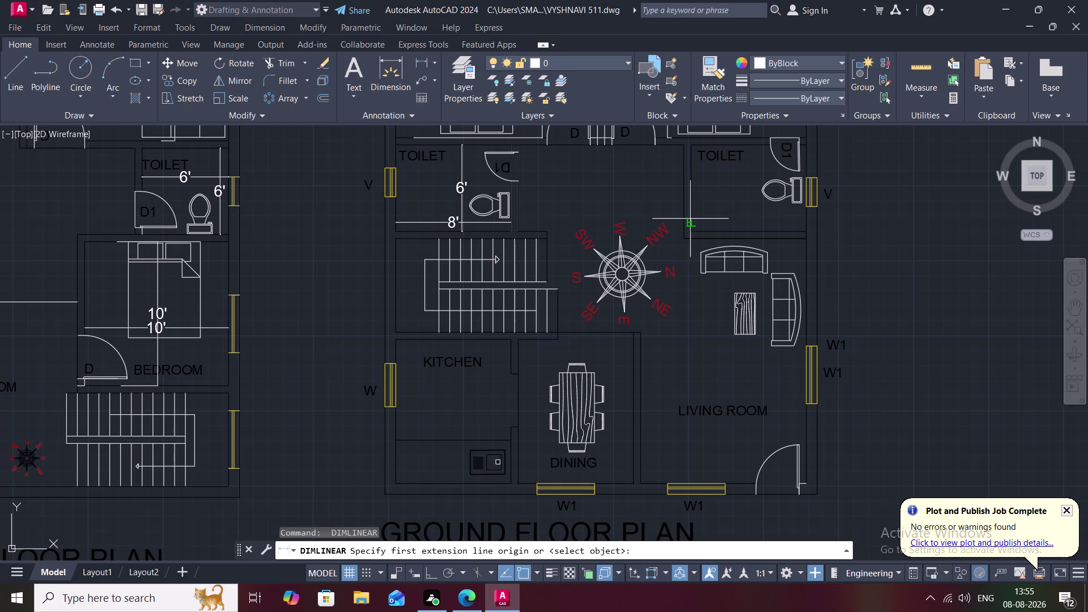
click(805, 225)
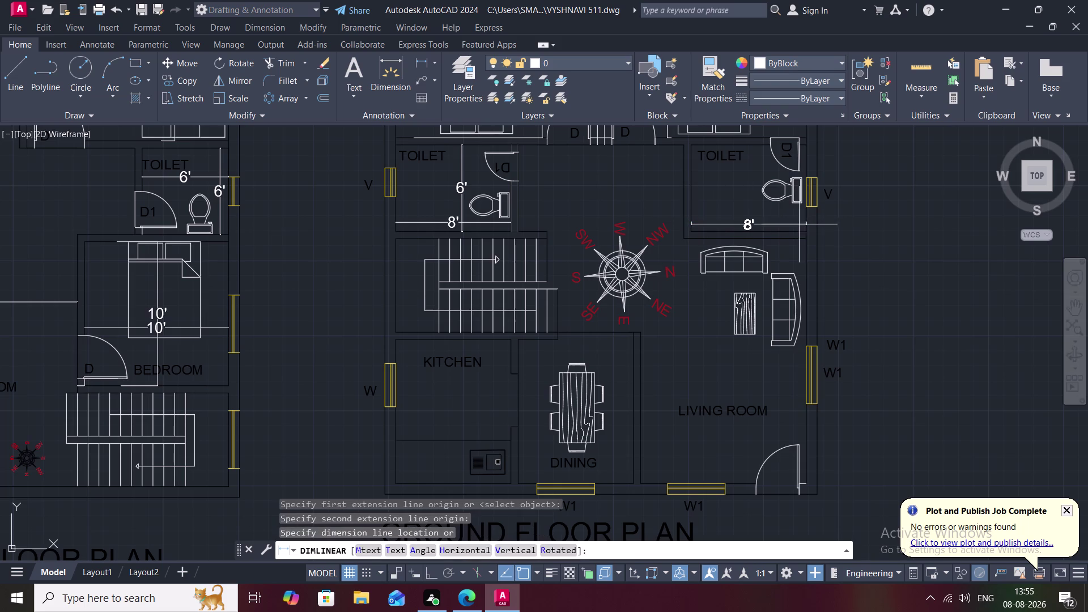
click(797, 221)
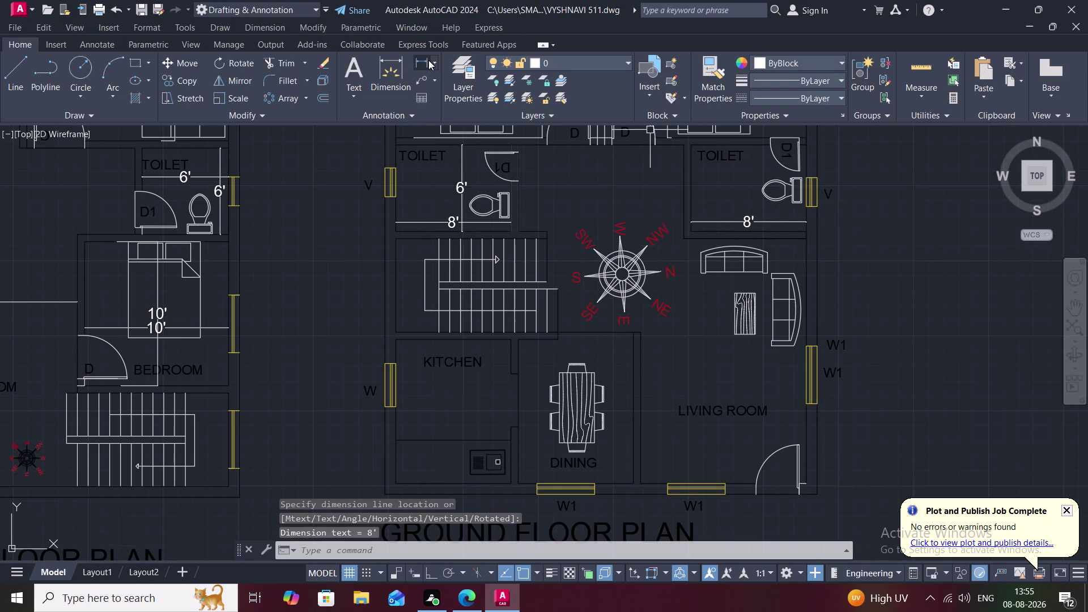
click(428, 60)
click(755, 147)
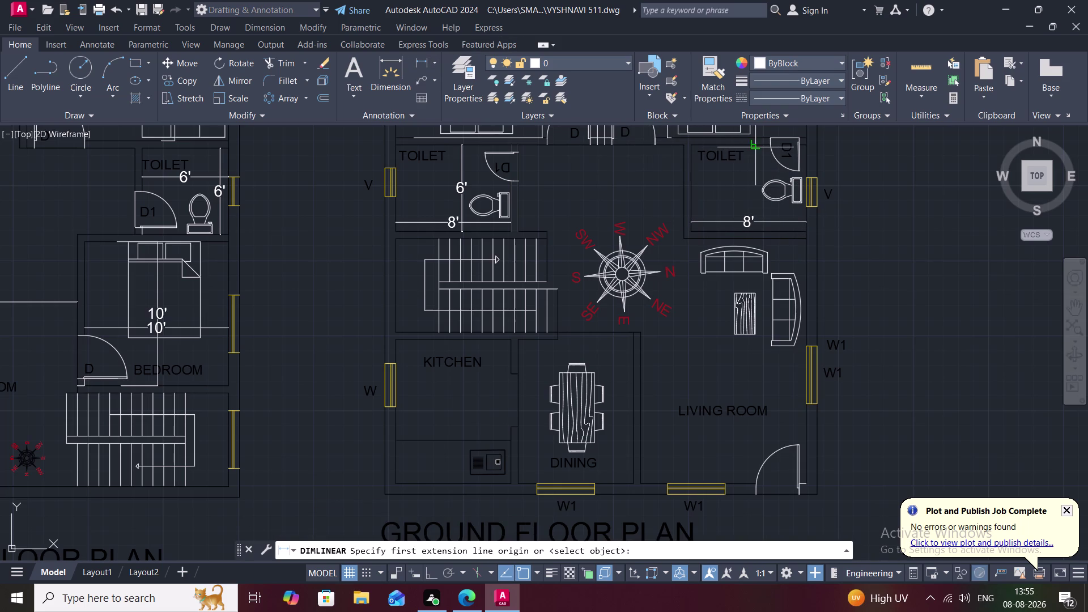
click(755, 233)
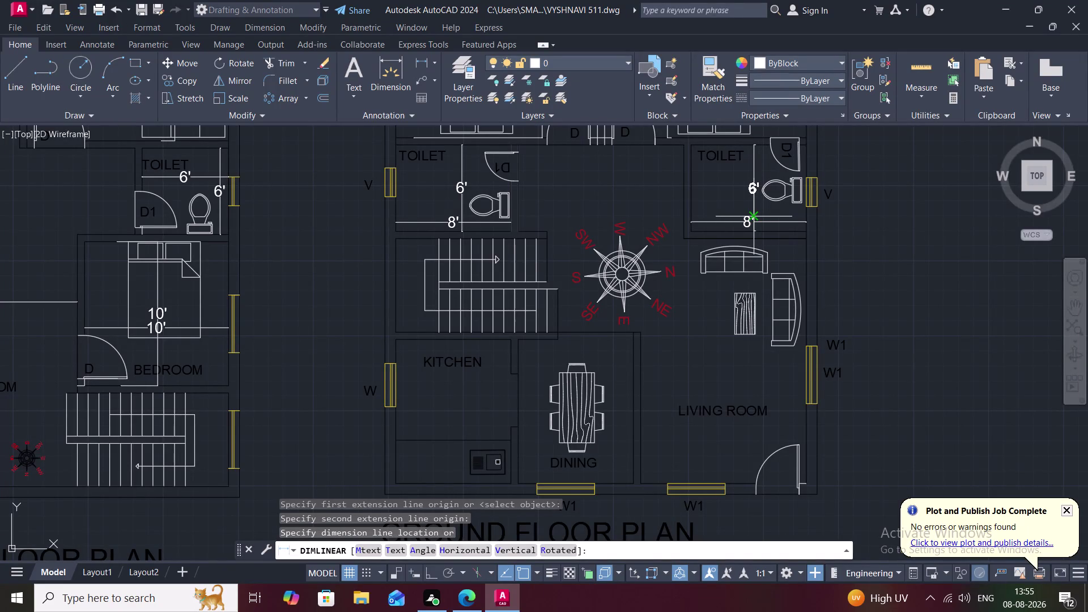
click(757, 213)
middle_drag(697, 245, 692, 203)
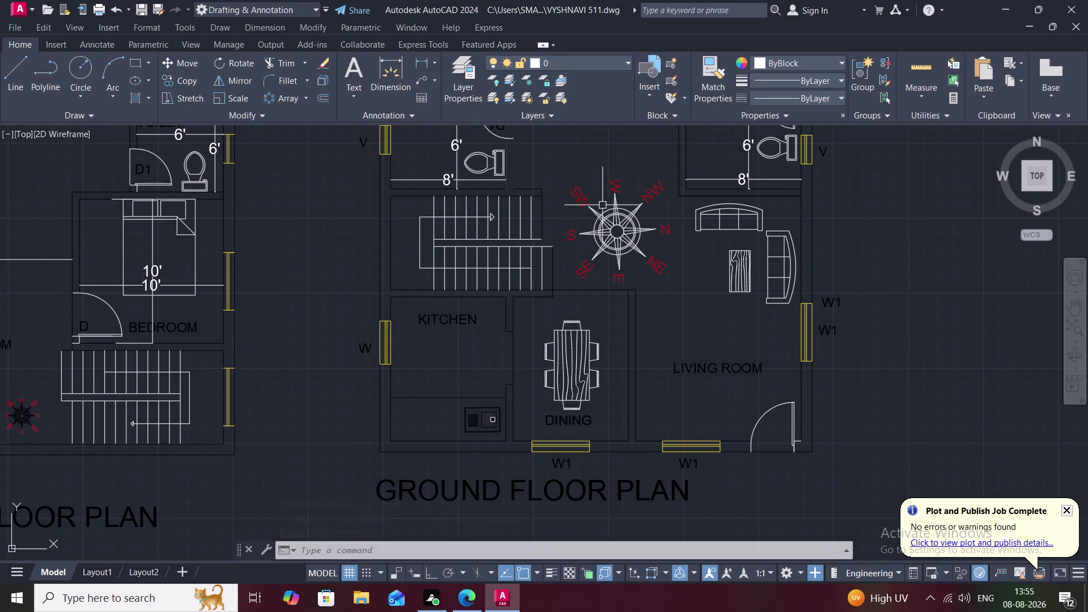
middle_drag(611, 177, 595, 235)
scroll(down, 3)
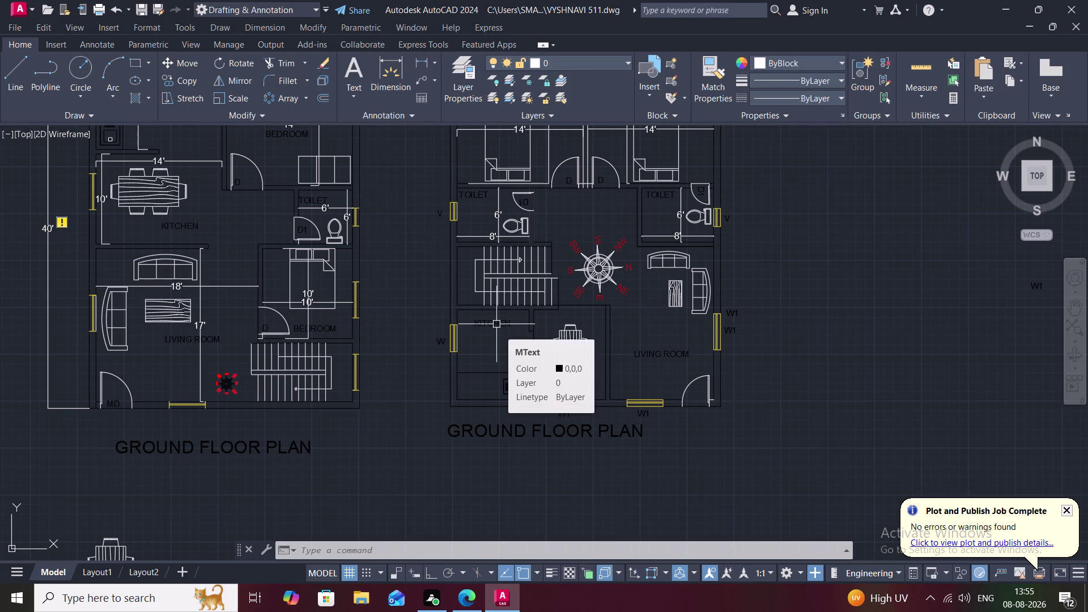
Copy the KITCHEN label to the space between the two toilets.
text(CO)
key(space)
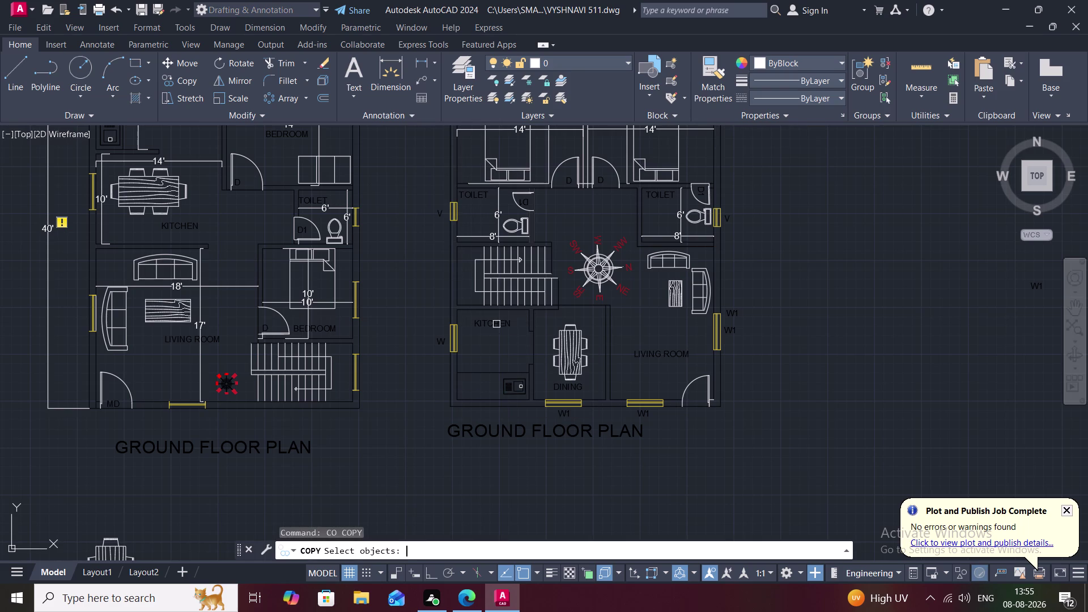
click(497, 324)
click(497, 324)
right_click(491, 327)
click(491, 326)
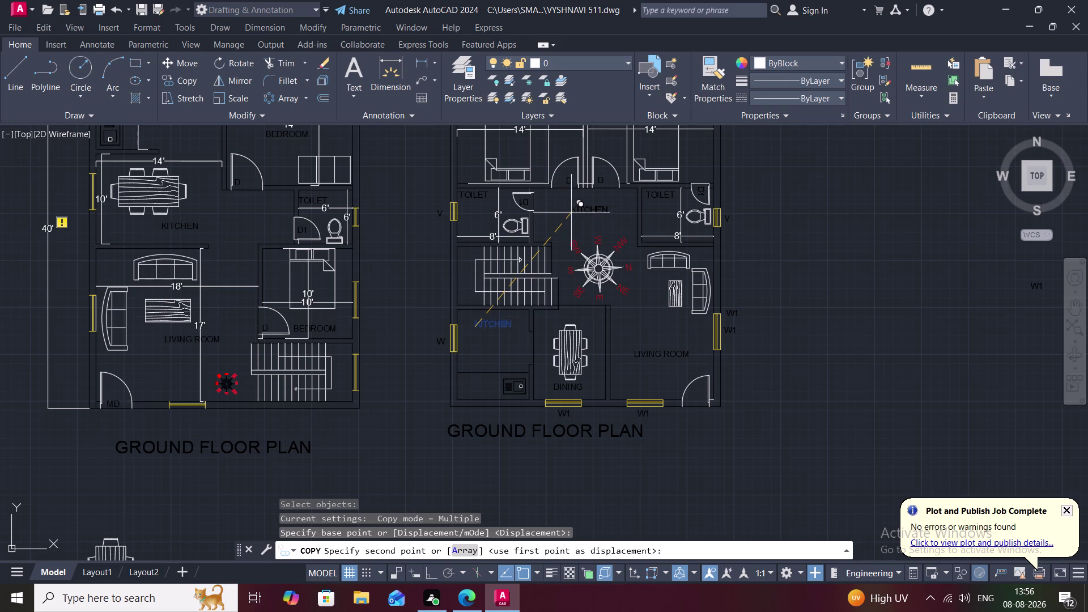
click(572, 212)
key(Escape)
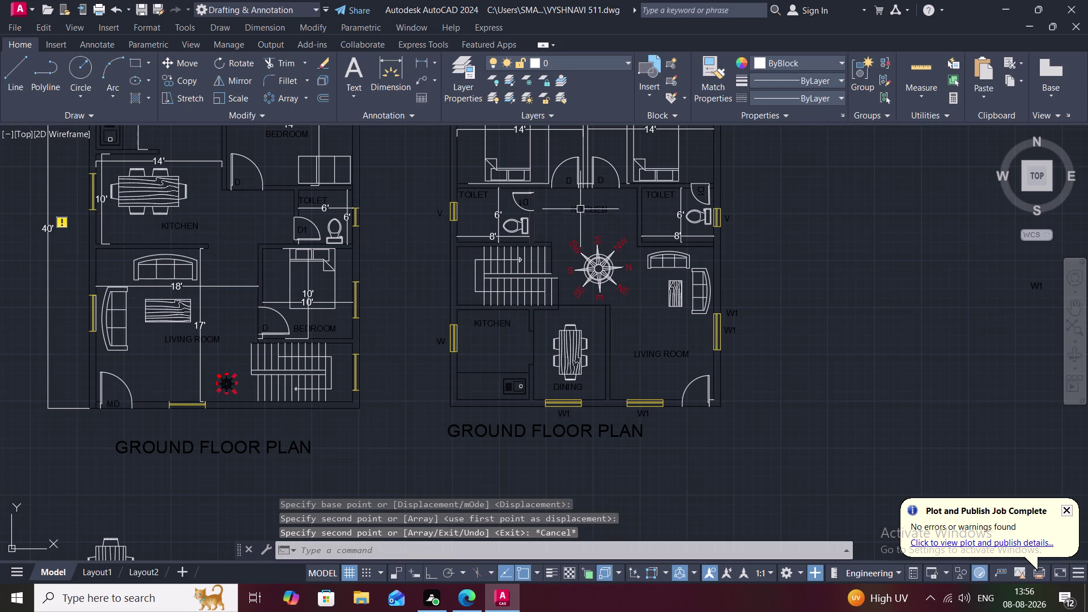
Change the copied label's text from KITCHEN to LOBBY.
double_click(586, 209)
click(607, 211)
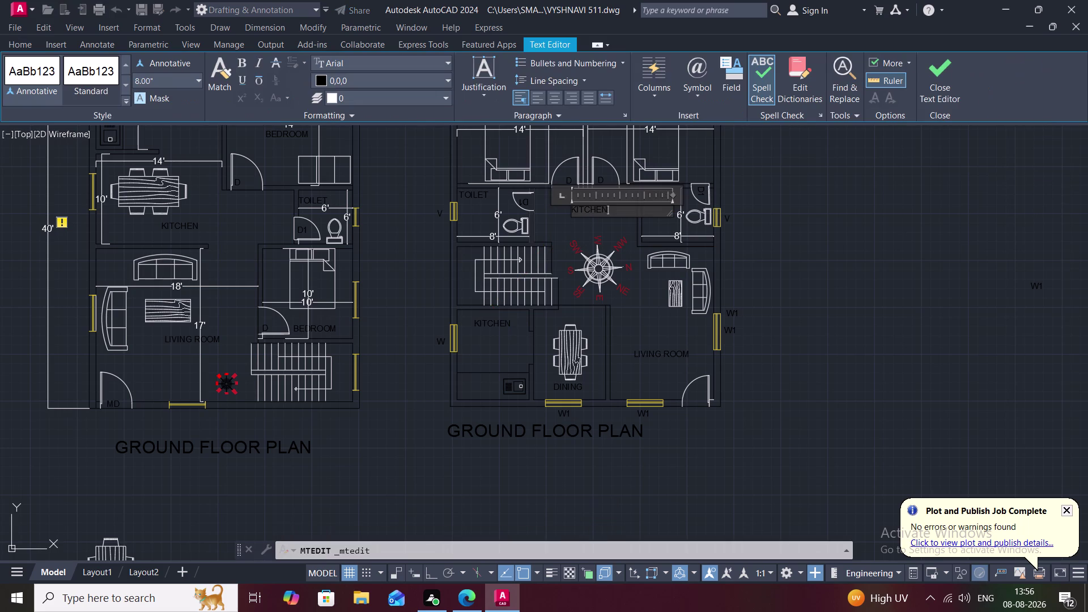
key(BackSpace)
key(BackSpace)
key(BackSpace)
text(LOBBY)
key(space)
click(610, 230)
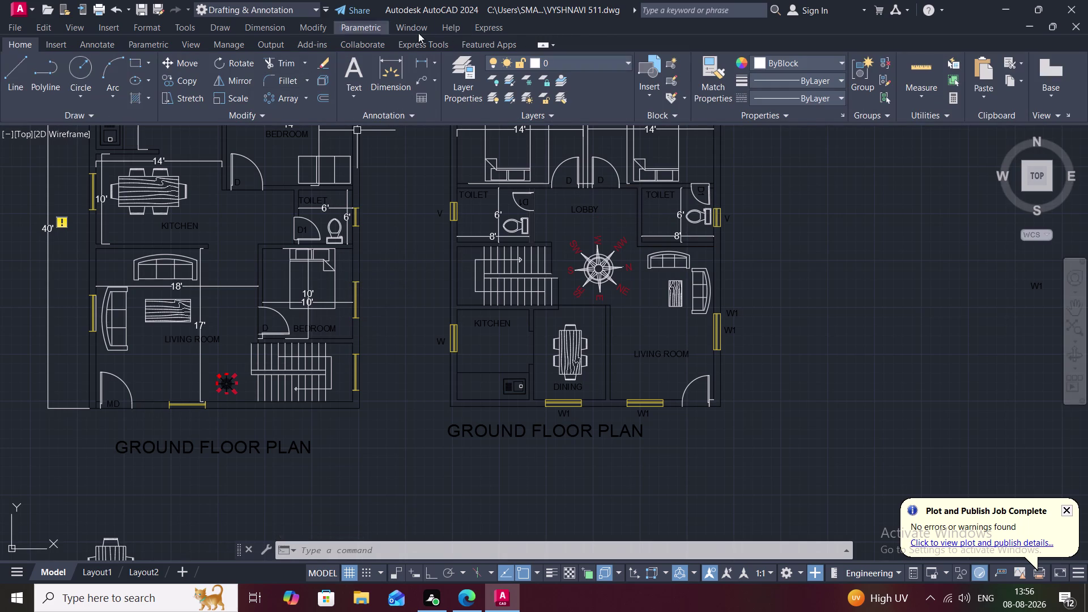
click(427, 60)
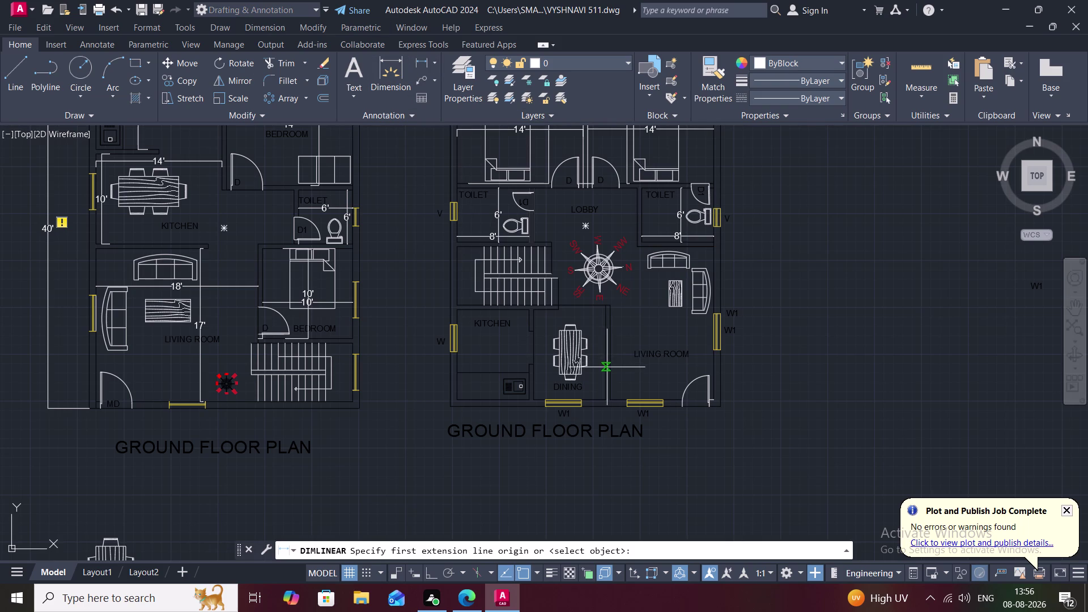
Dimension the living room width wall to wall as 11'-6.00".
middle_drag(607, 367, 557, 371)
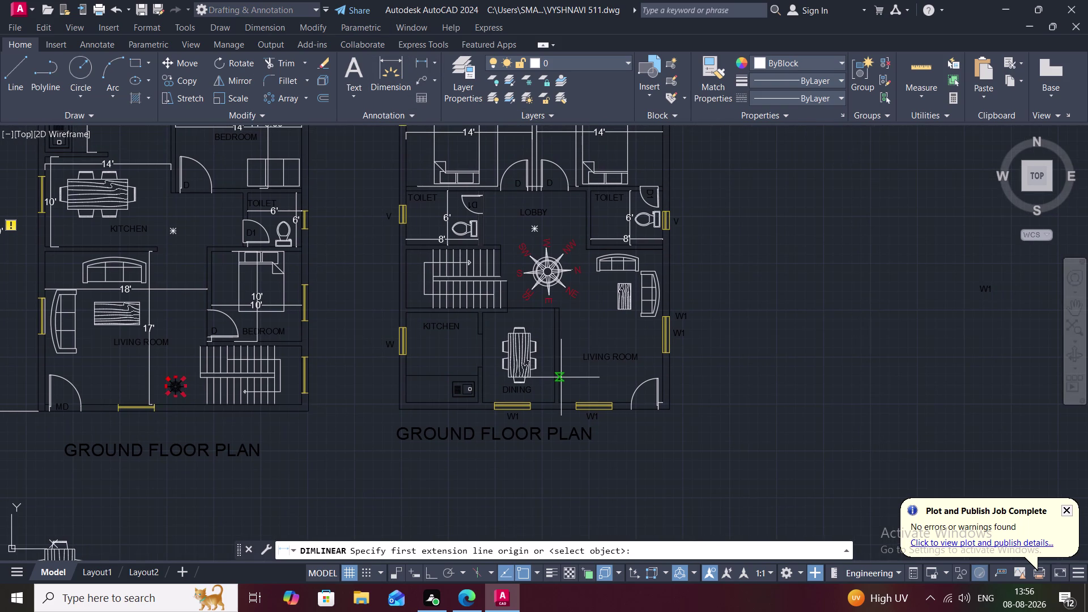
click(560, 377)
middle_drag(593, 369, 442, 303)
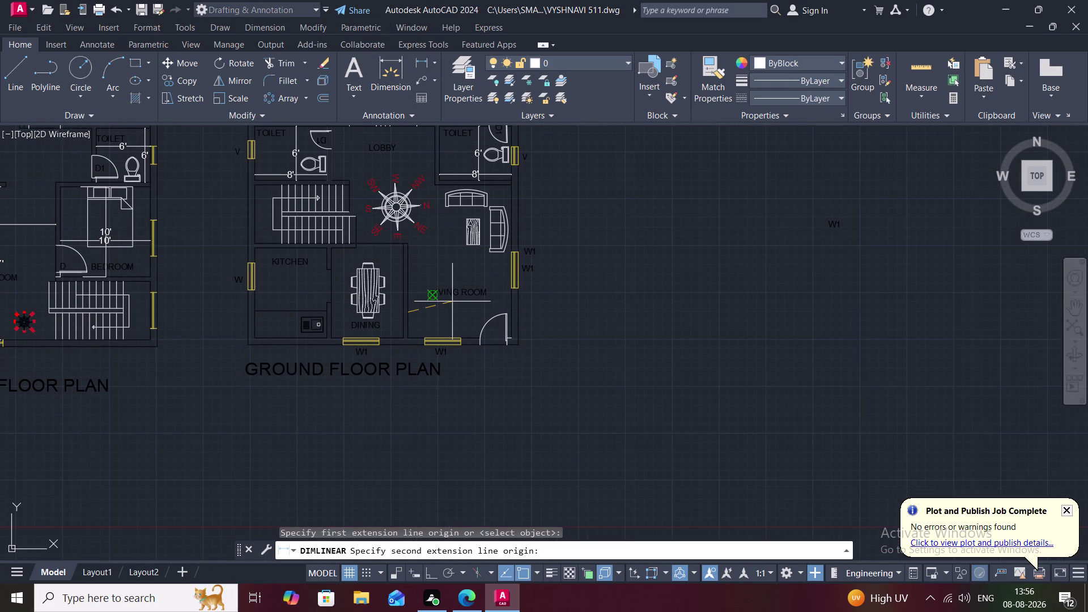
click(514, 313)
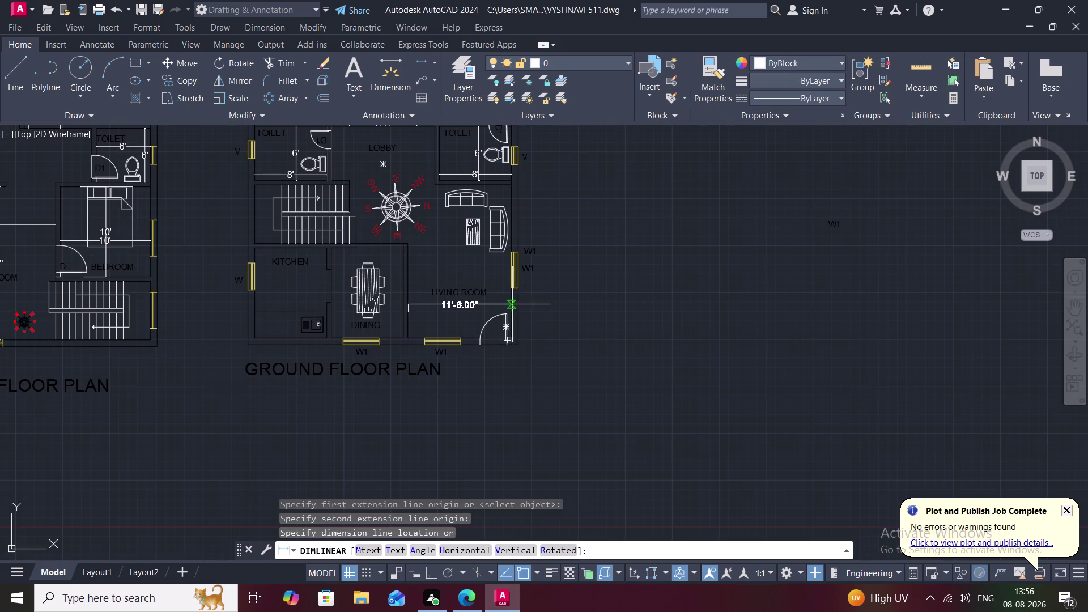
click(509, 291)
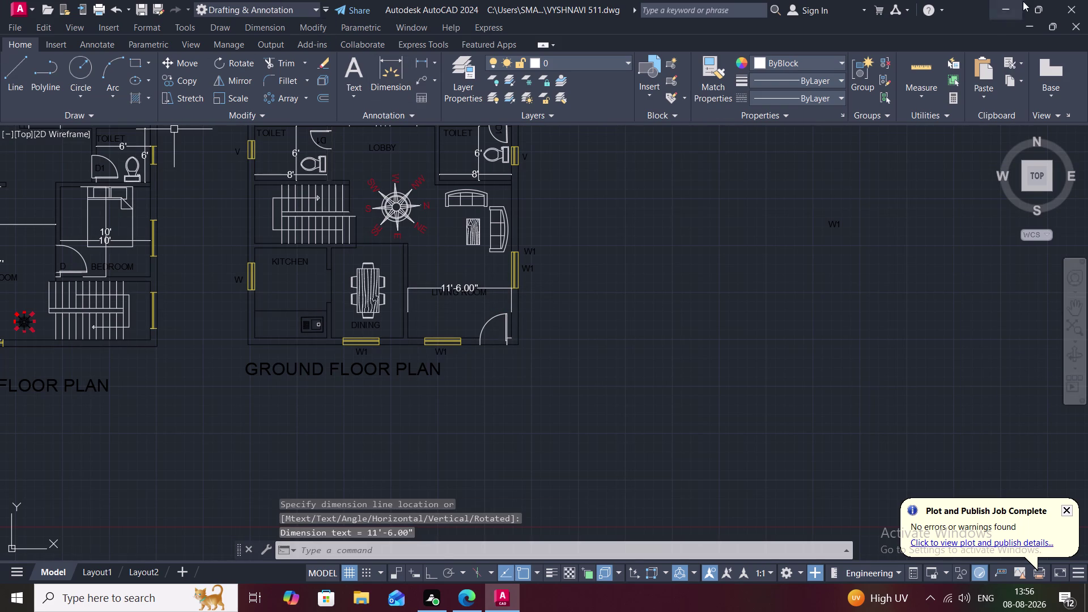
click(422, 57)
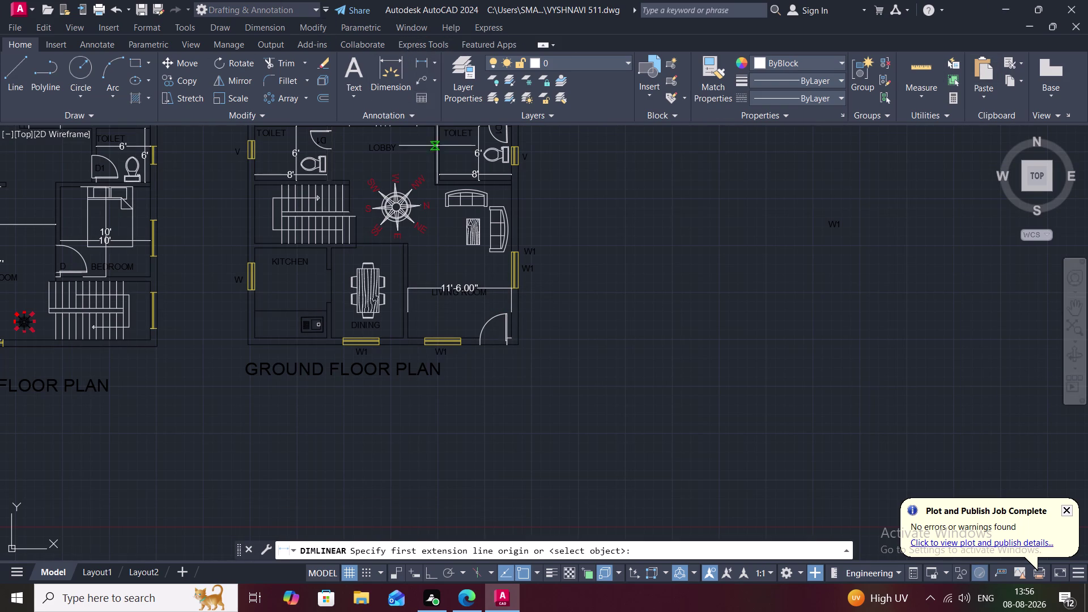
Place a vertical 17' dimension through the living room.
click(472, 338)
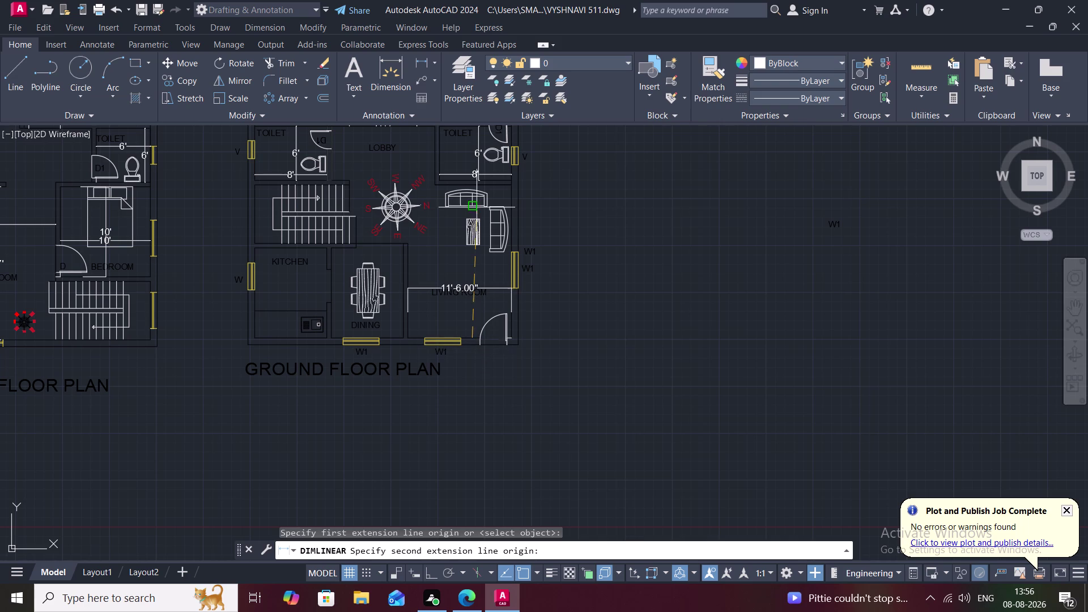
scroll(up, 3)
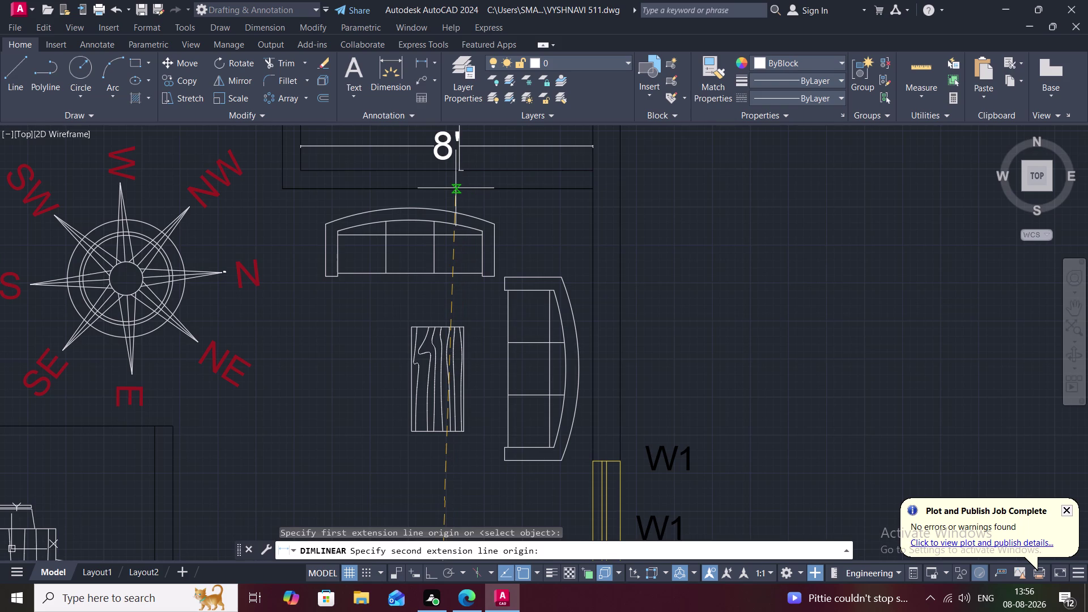
click(456, 188)
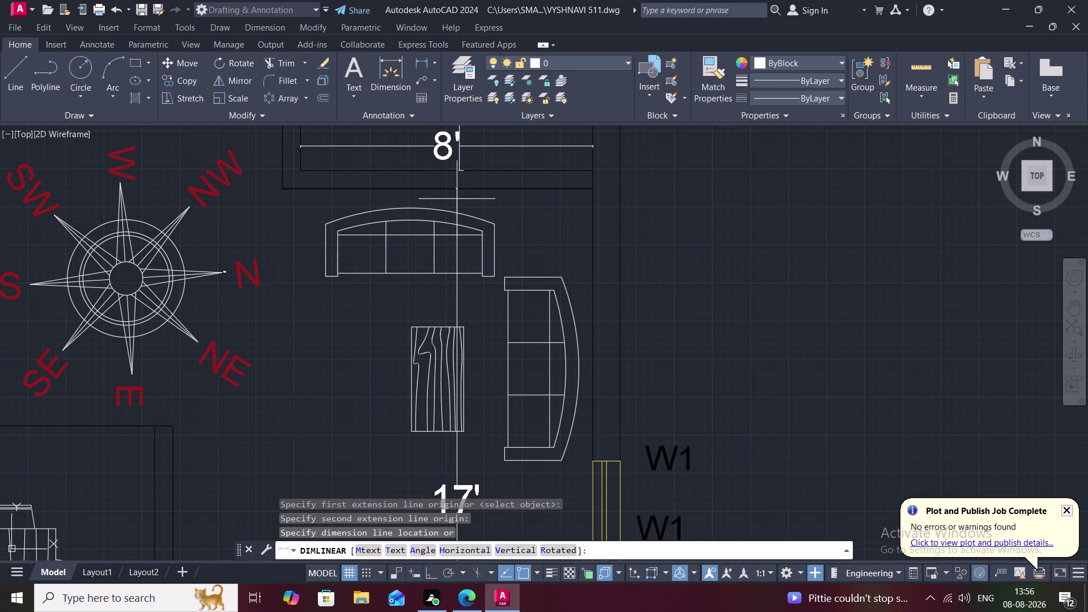
click(486, 201)
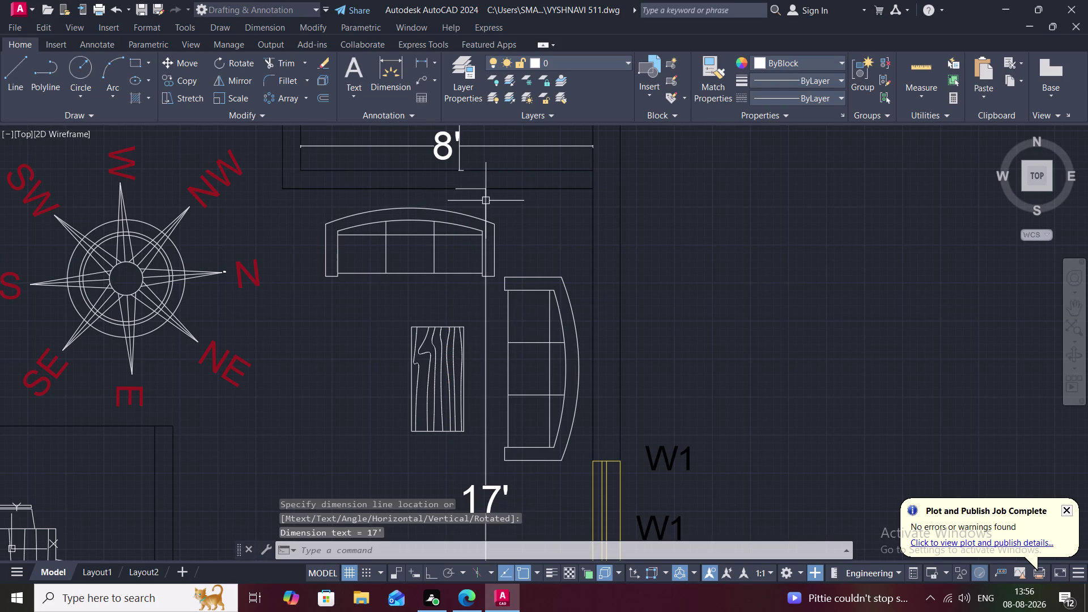
scroll(down, 3)
scroll(down, 3)
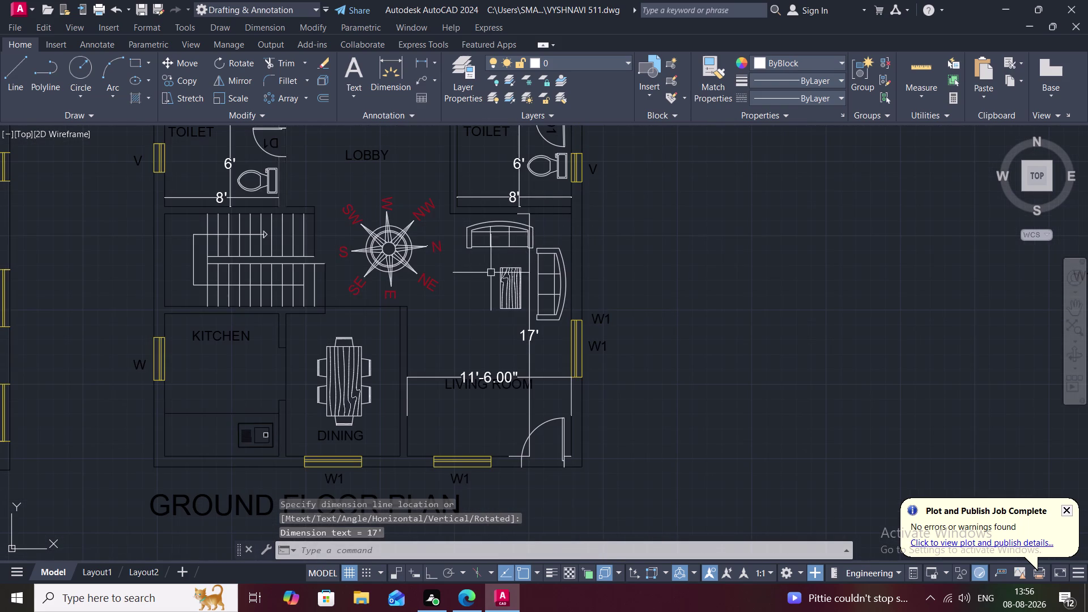
middle_drag(467, 273, 534, 265)
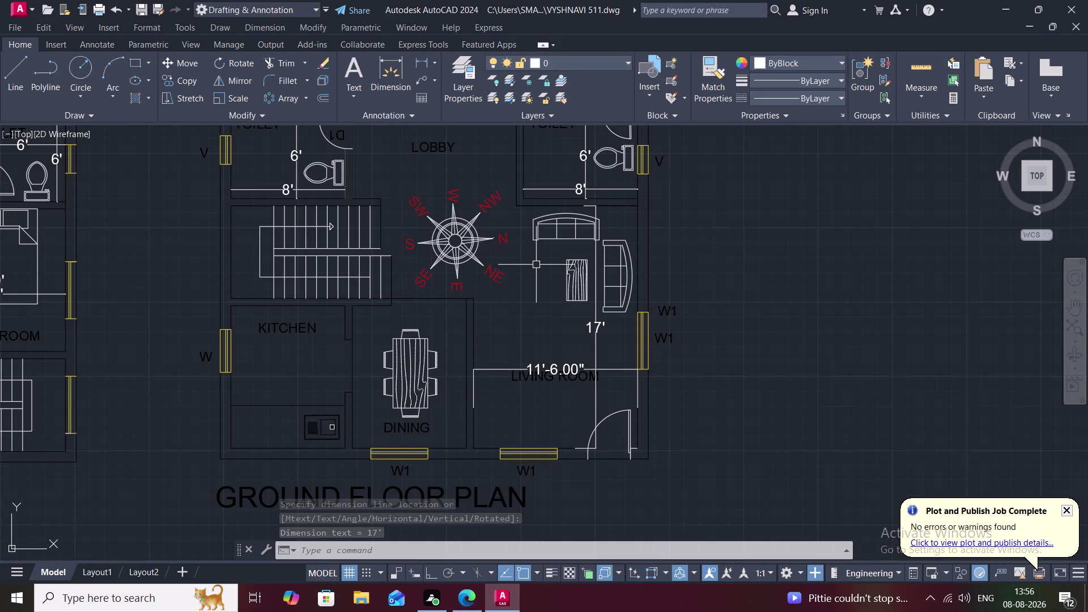
scroll(down, 3)
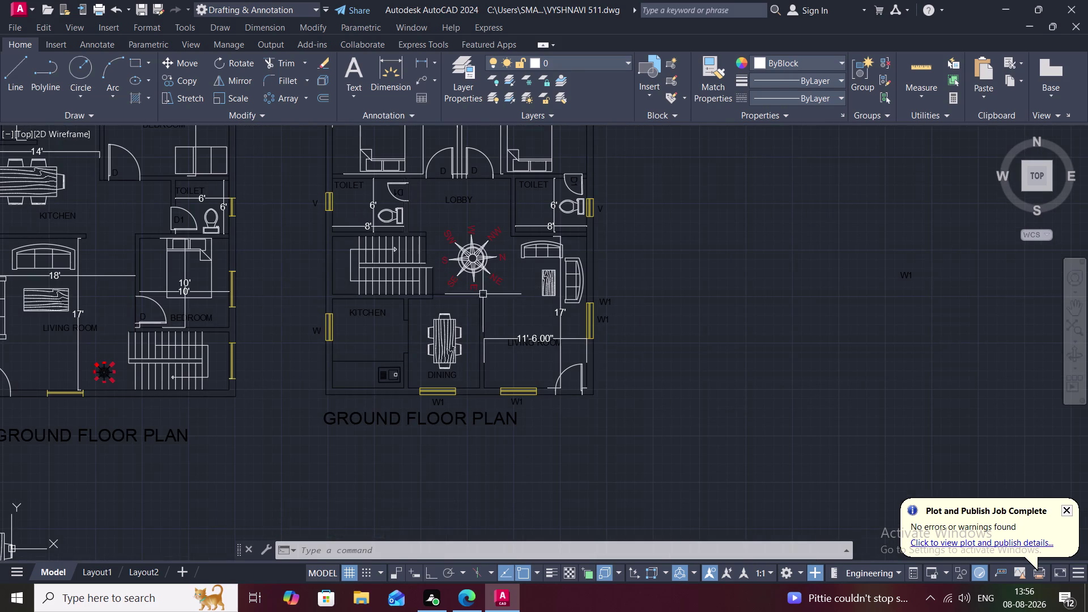
Delete the 11'-6.00" width dimension and redraw it lower in the room.
click(523, 339)
key(Delete)
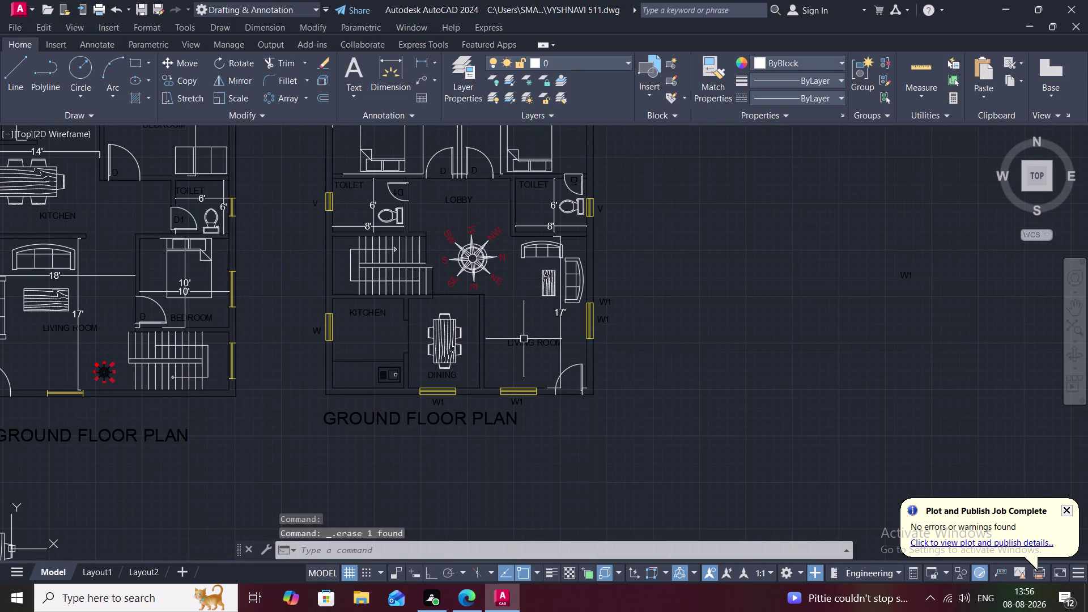
key(space)
key(space)
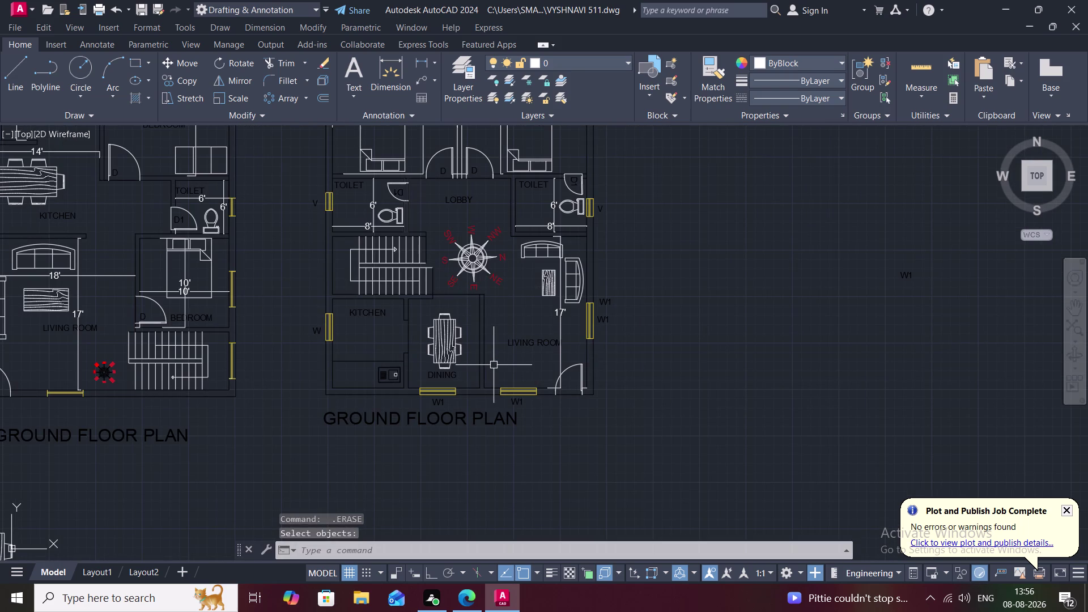
click(425, 55)
click(484, 359)
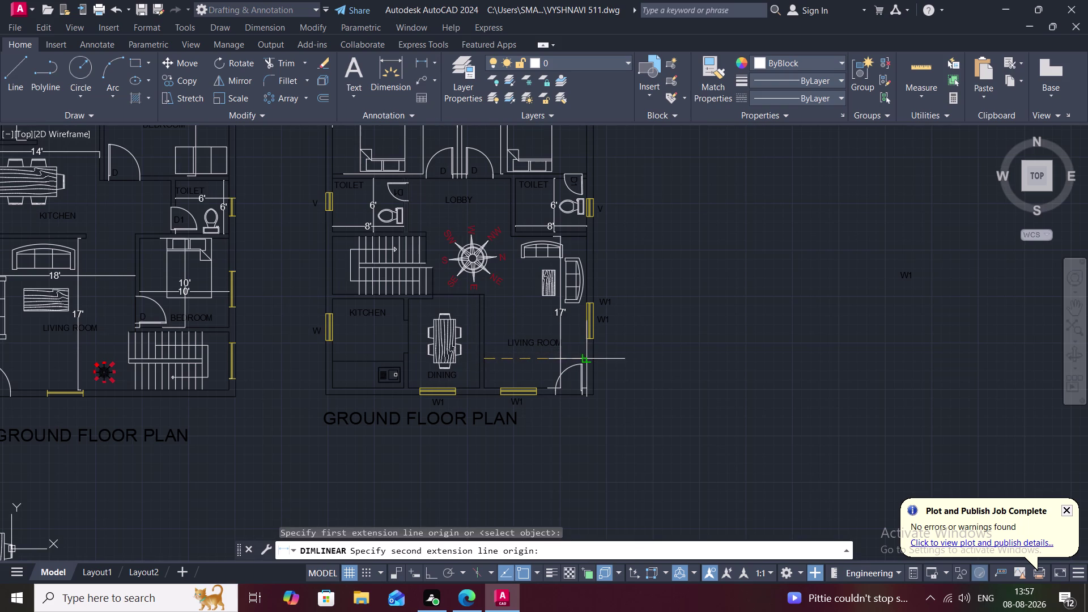
click(587, 356)
click(587, 356)
Abandon a stray 2'-11.56" dimension and delete the vertical 17' dimension.
key(space)
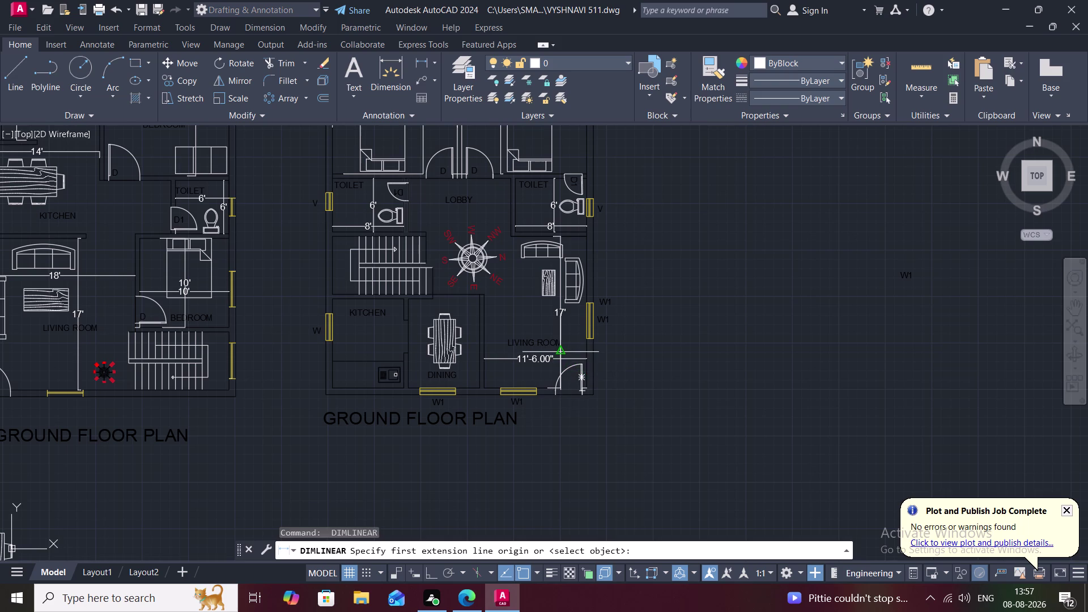
click(565, 351)
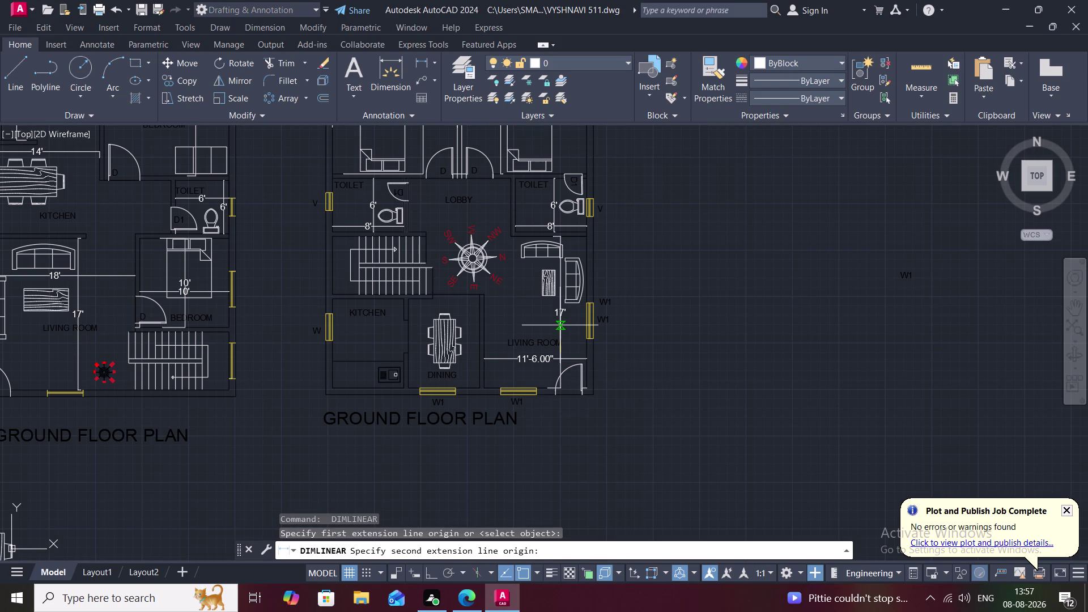
click(560, 325)
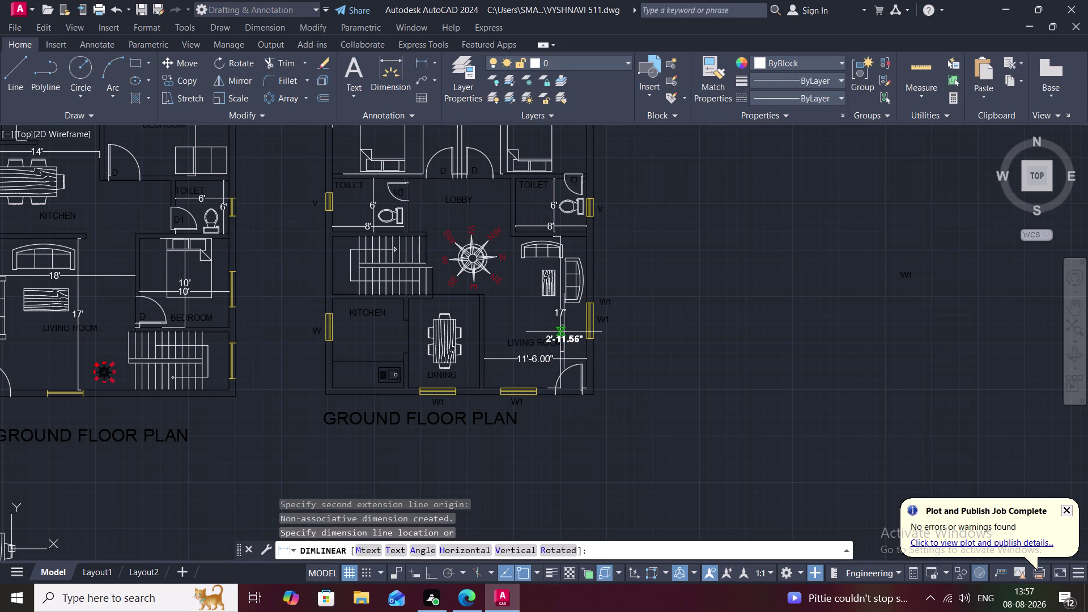
key(Escape)
click(560, 330)
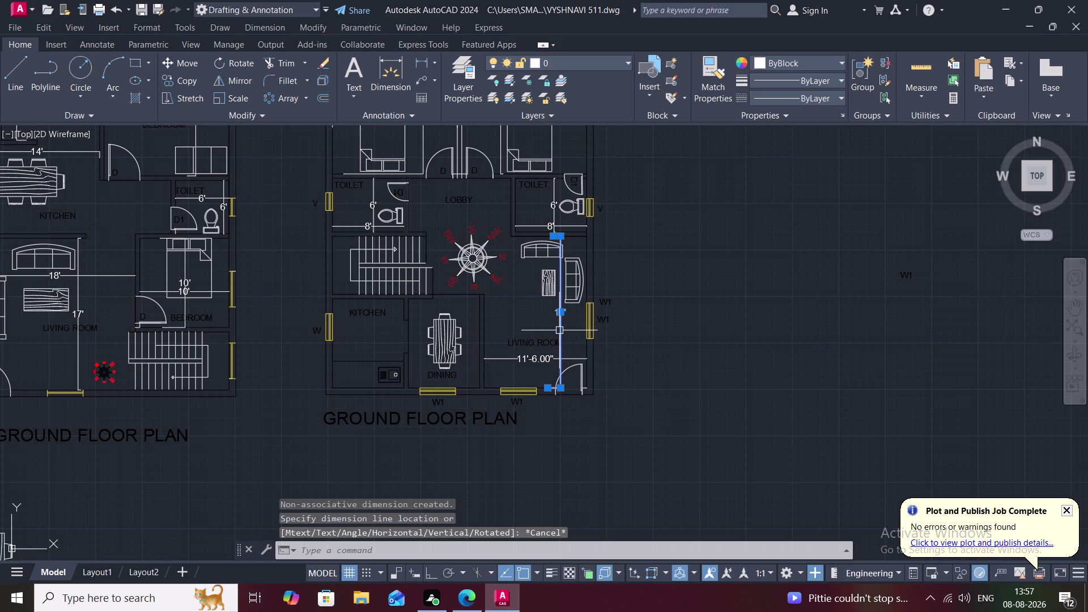
key(Delete)
key(space)
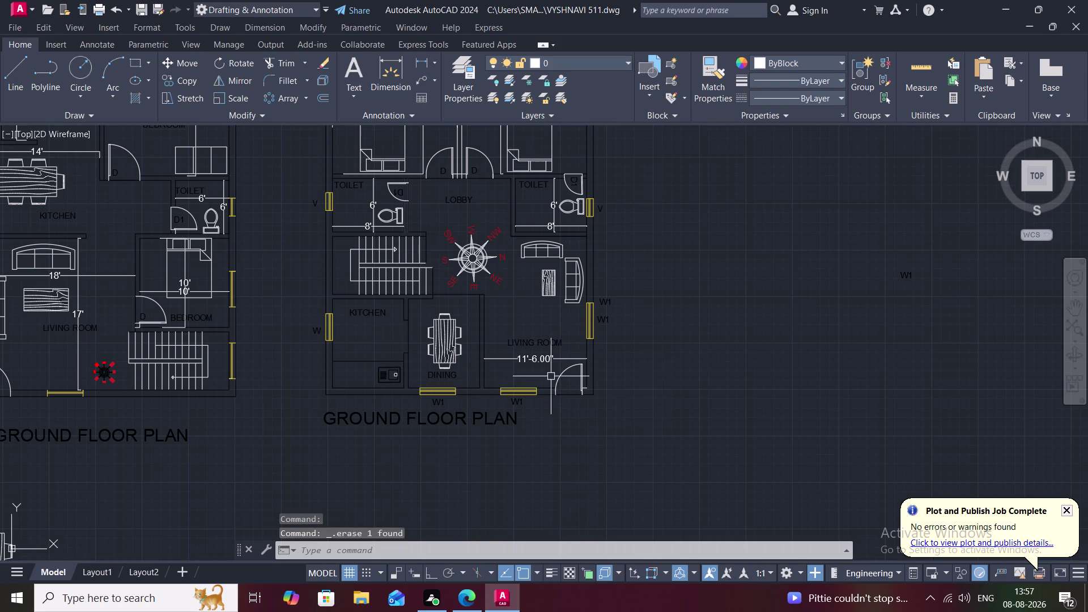
key(Escape)
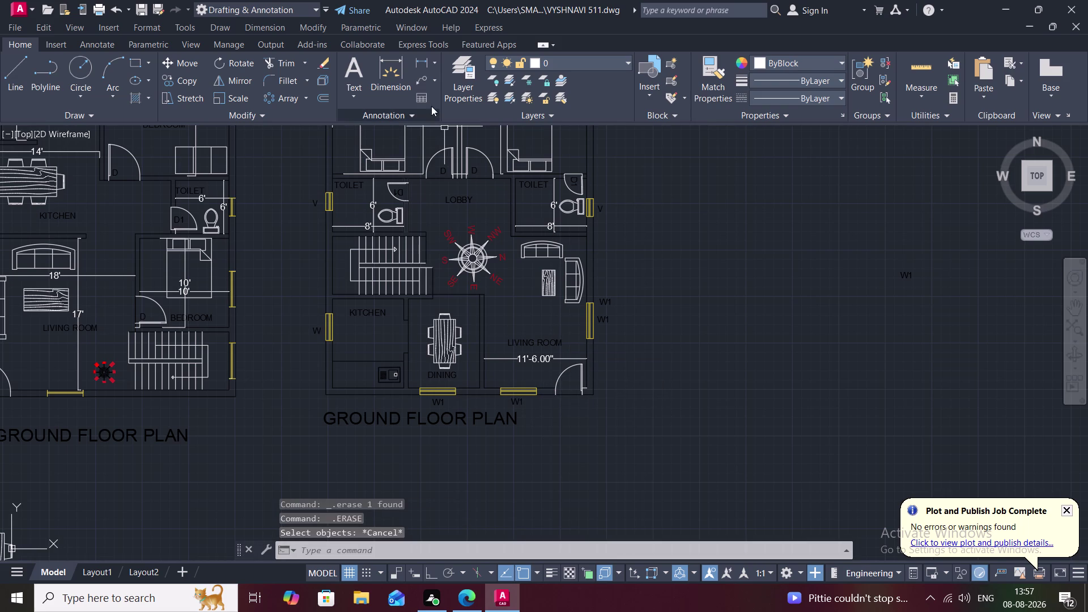
click(420, 59)
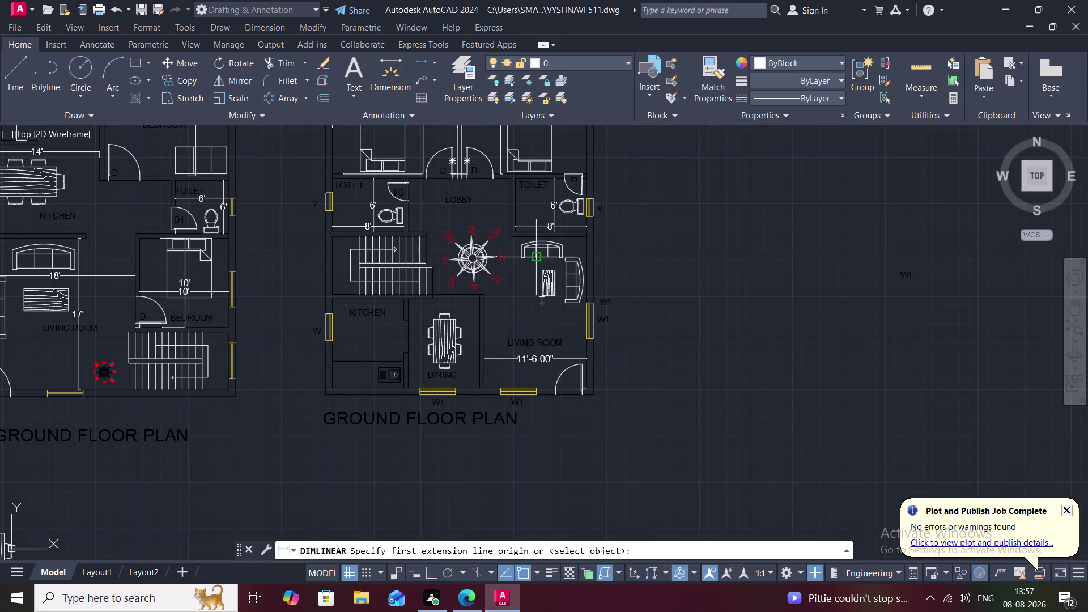
Dimension the living room's depth as 17', bottom wall to top wall.
scroll(up, 3)
click(547, 221)
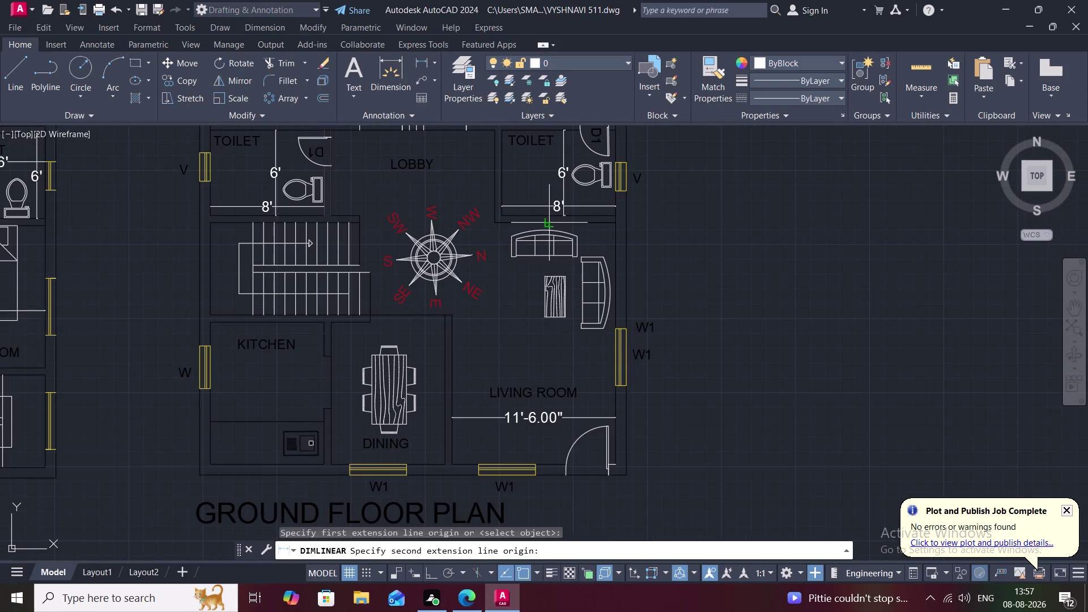
click(554, 467)
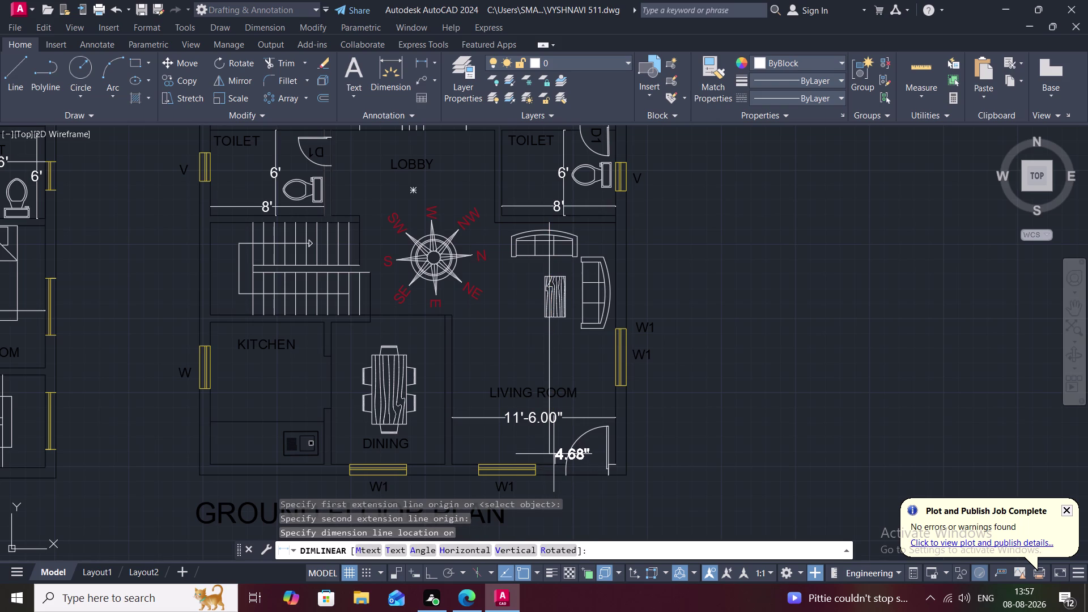
key(Escape)
key(space)
click(551, 465)
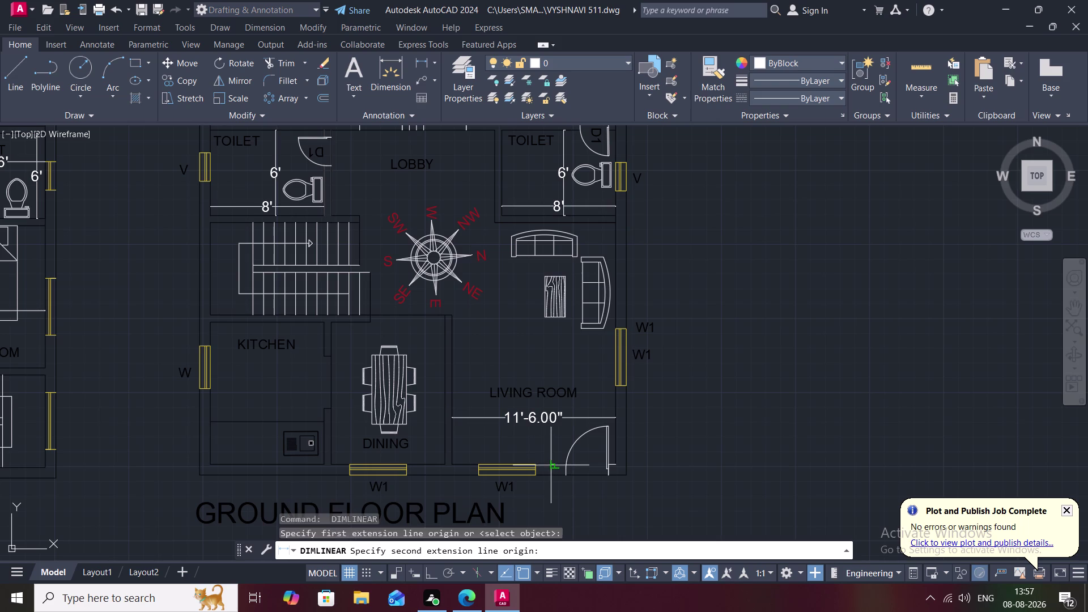
click(557, 224)
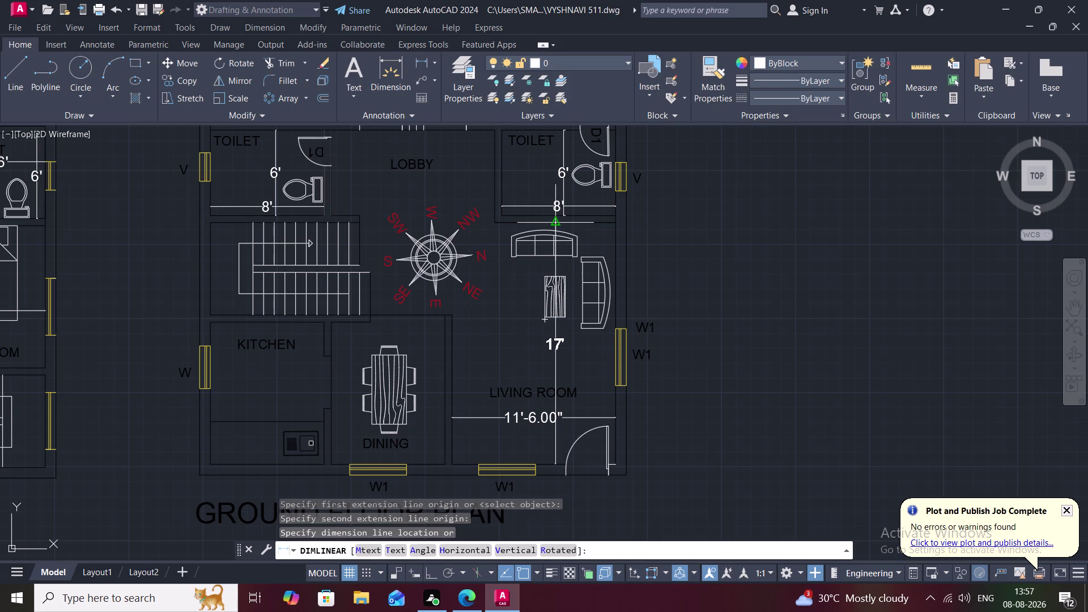
click(558, 227)
scroll(down, 3)
scroll(down, 3)
middle_drag(472, 306, 564, 257)
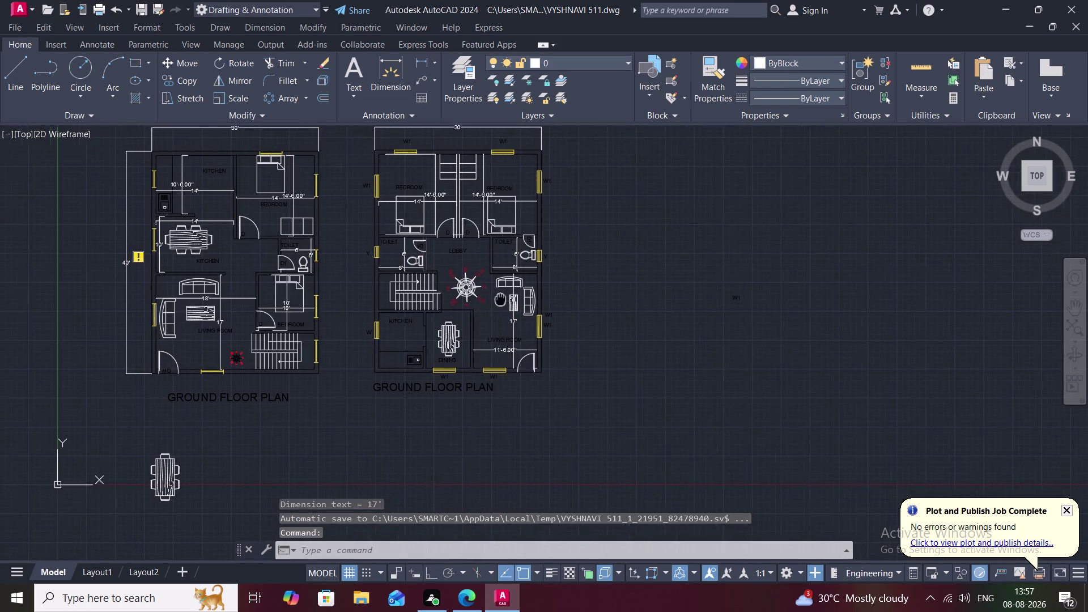
Dimension the dining room's top wall as 8' wide.
middle_drag(565, 256, 611, 191)
scroll(up, 3)
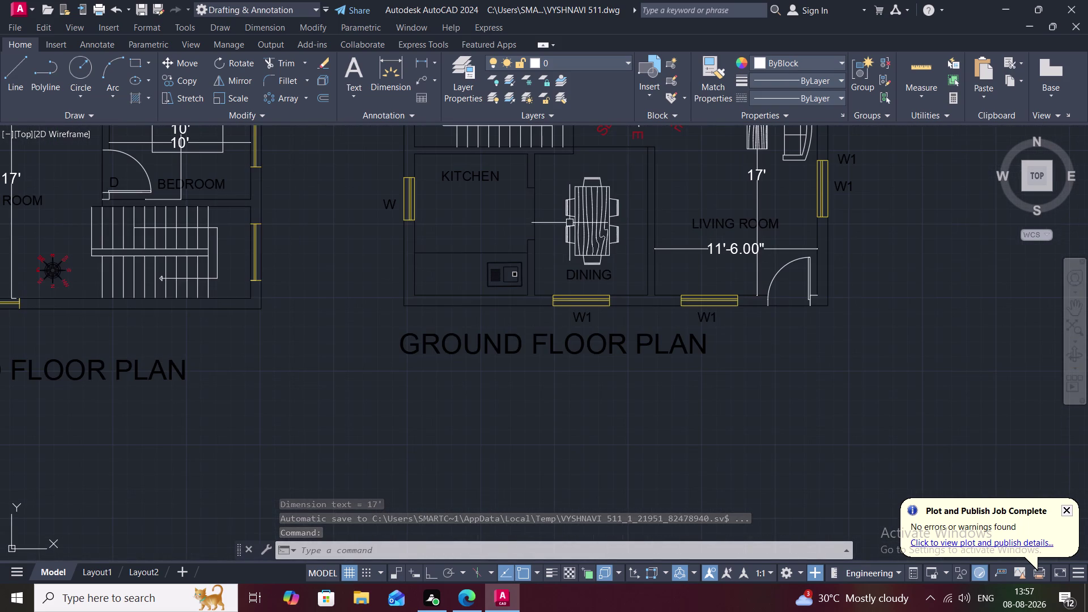
key(space)
click(536, 173)
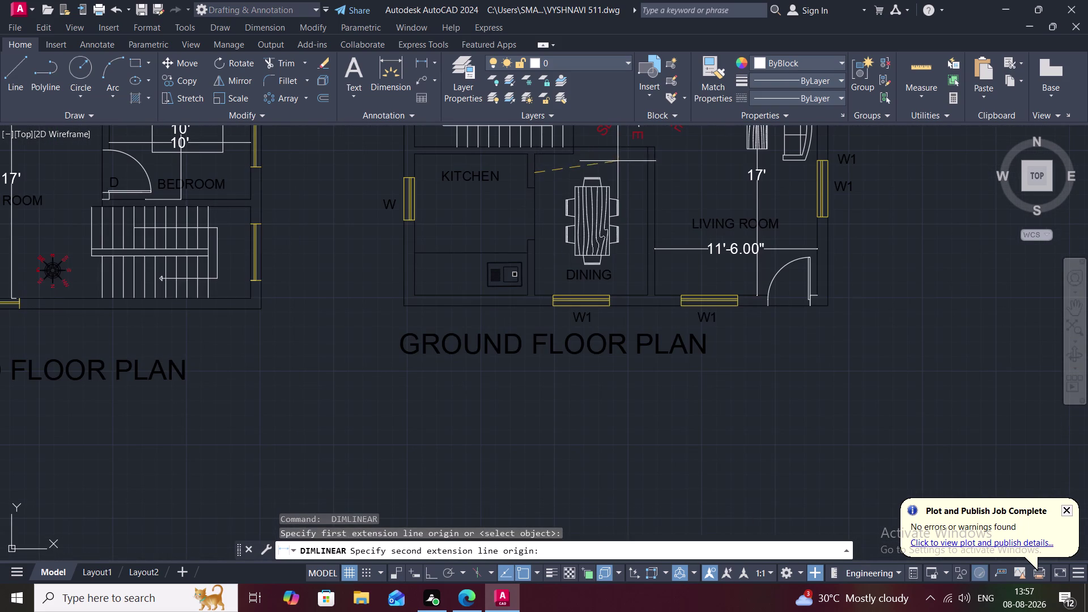
click(646, 172)
click(645, 165)
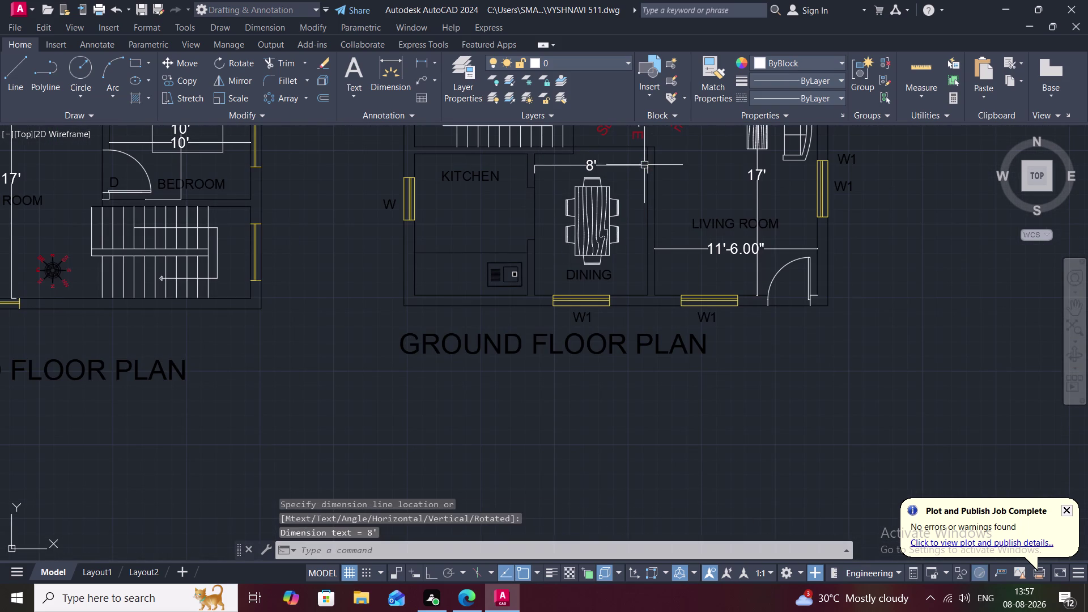
Add a 10'-6.00" dining wall dimension, then delete it as misplaced.
key(space)
click(635, 150)
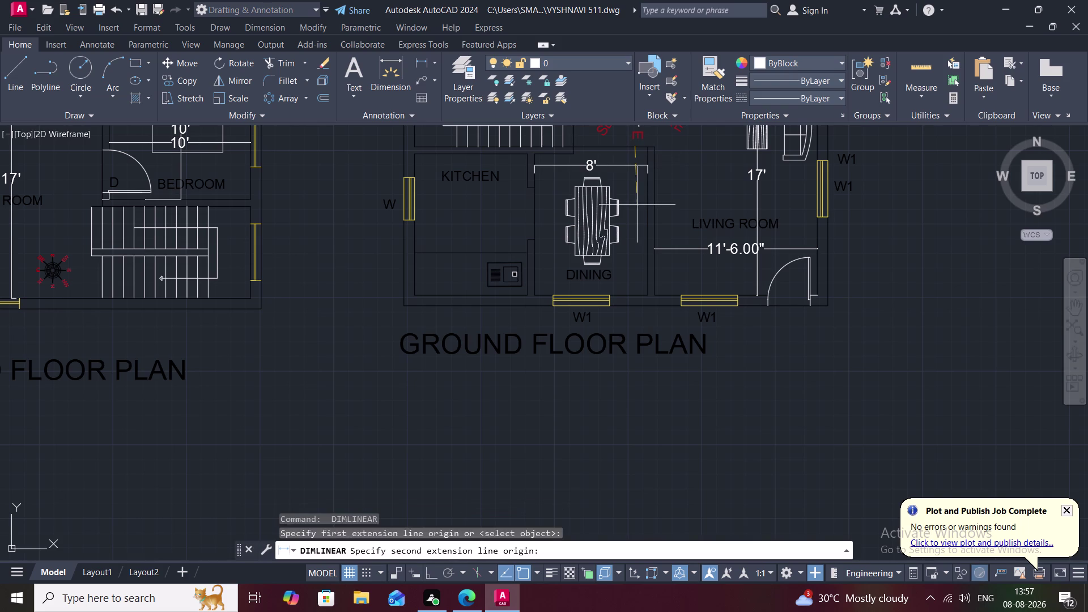
click(638, 294)
click(638, 294)
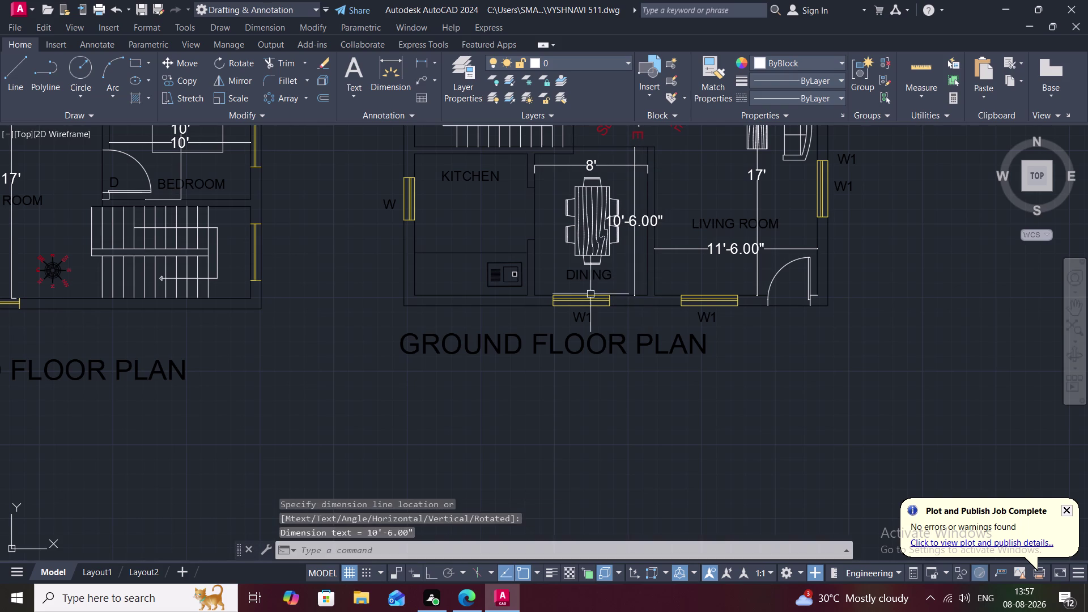
key(space)
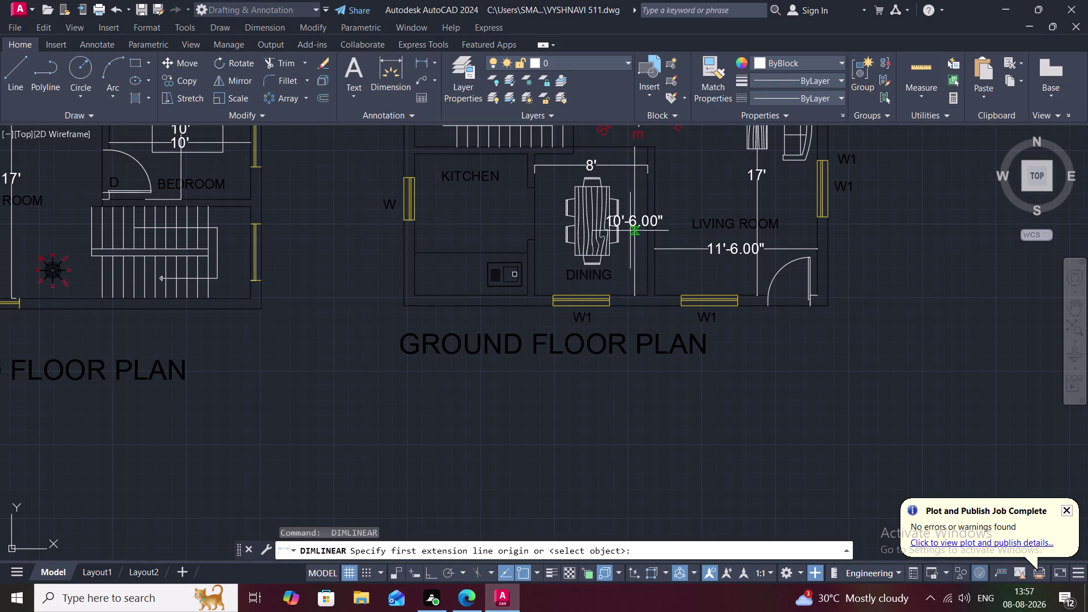
click(633, 226)
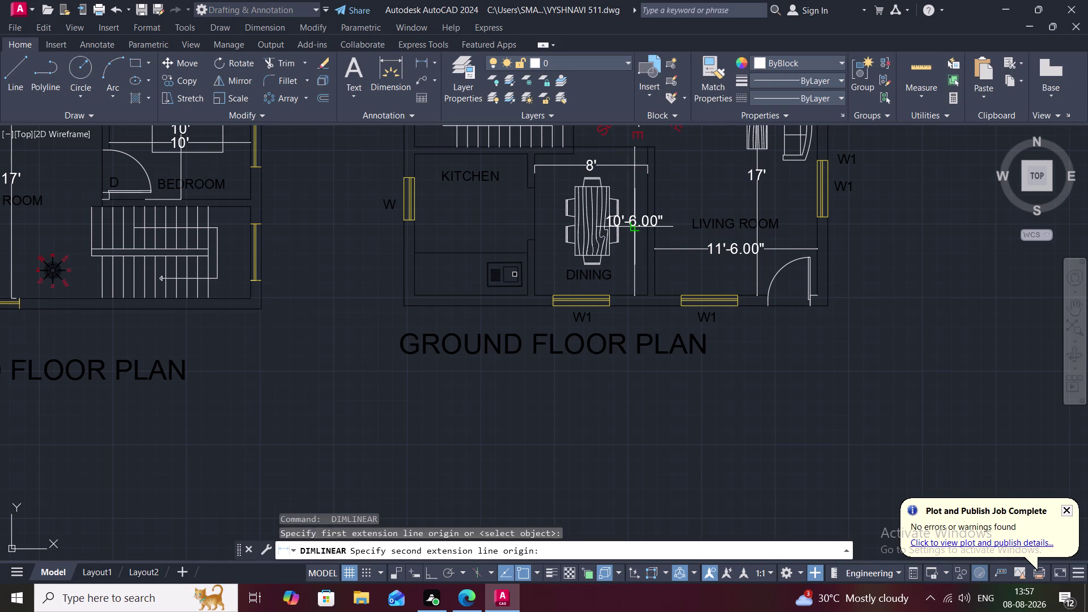
key(Escape)
click(633, 226)
key(Delete)
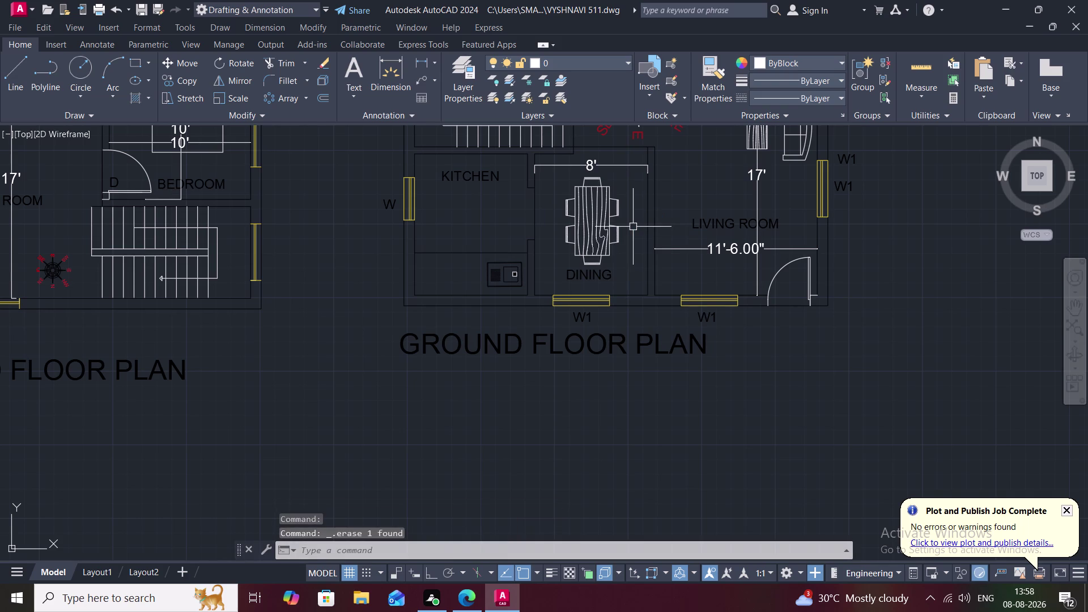
Dimension the dining room's left wall as 10' deep.
key(space)
key(Escape)
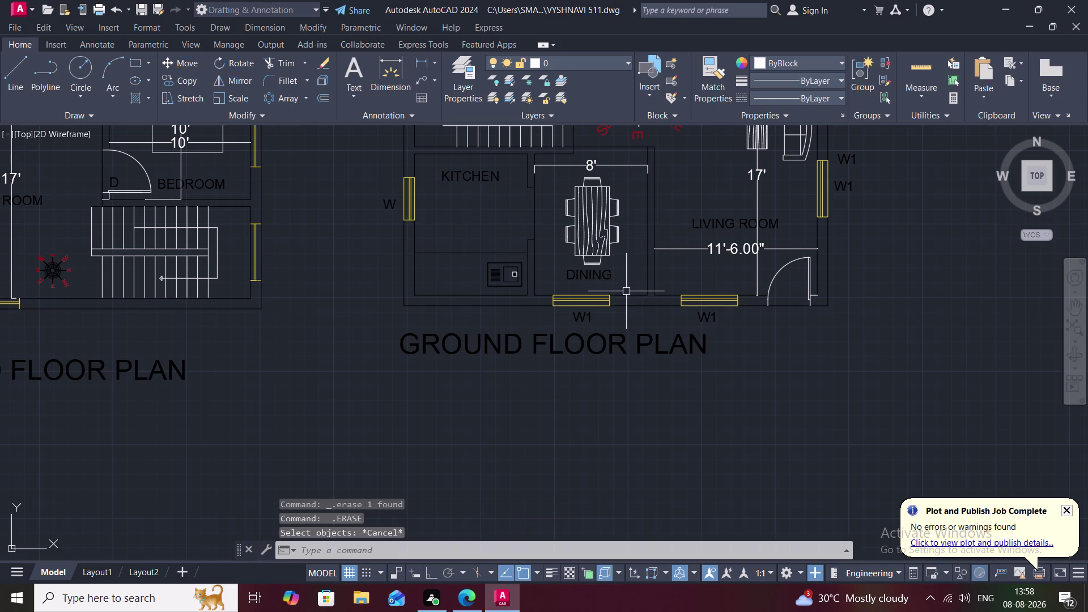
key(space)
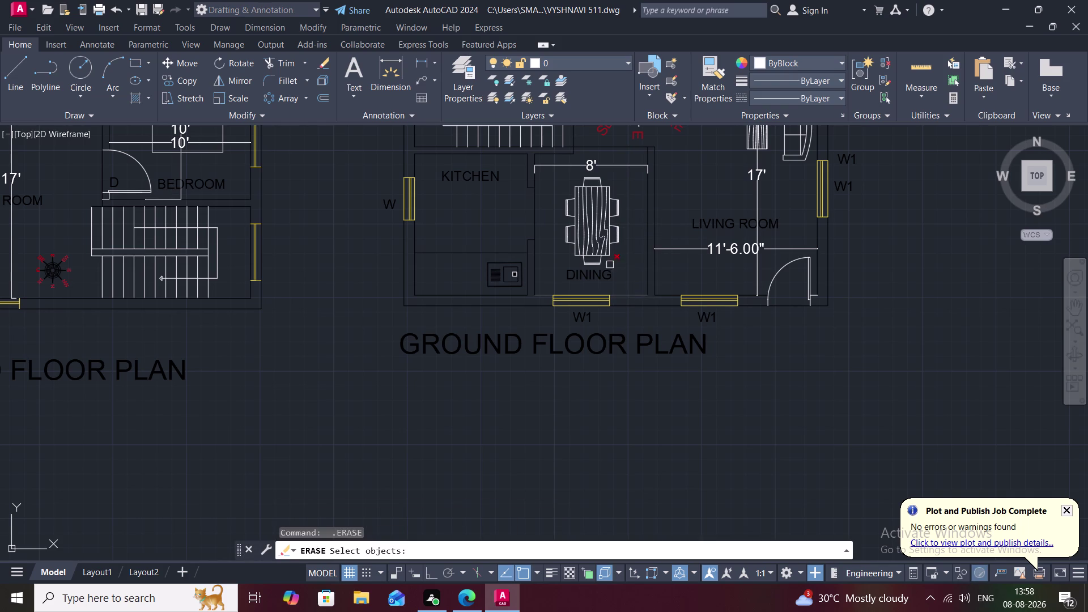
click(427, 58)
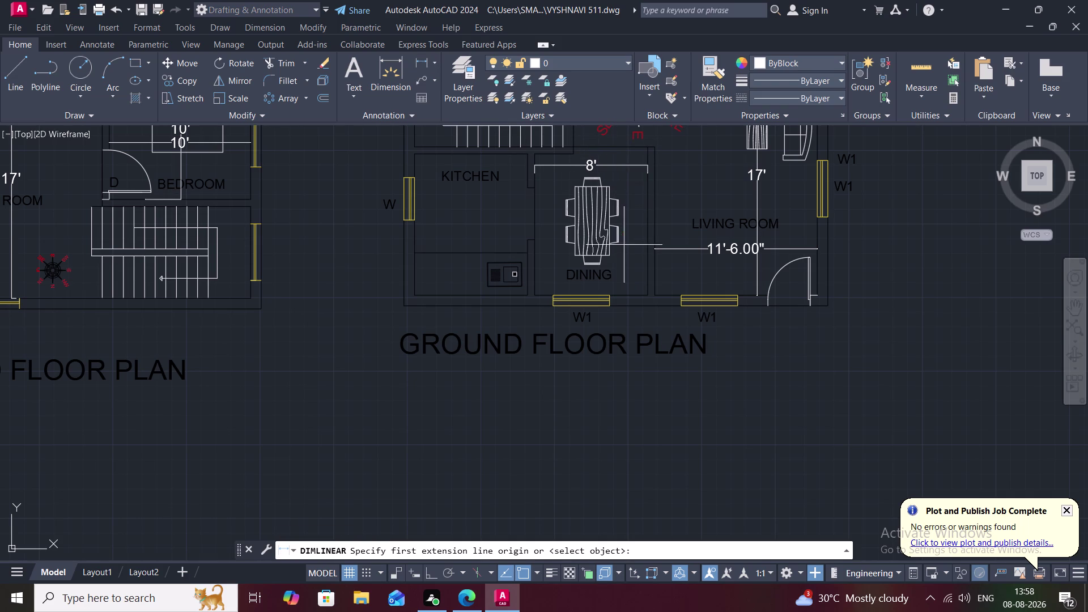
click(544, 296)
click(546, 150)
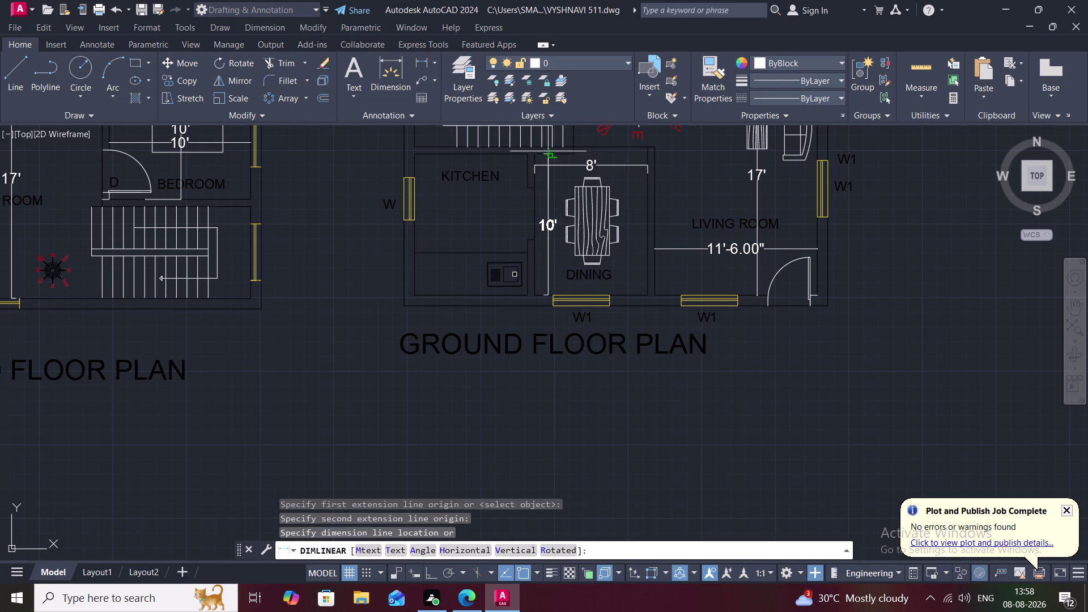
click(552, 155)
Dimension the kitchen as 10' deep and 8' wide.
key(space)
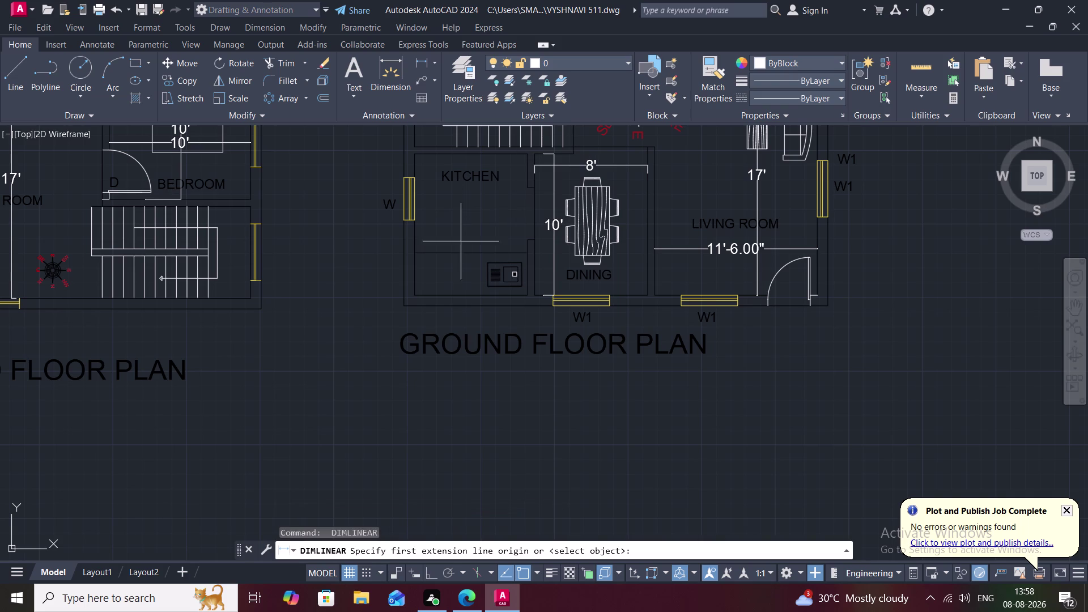
key(space)
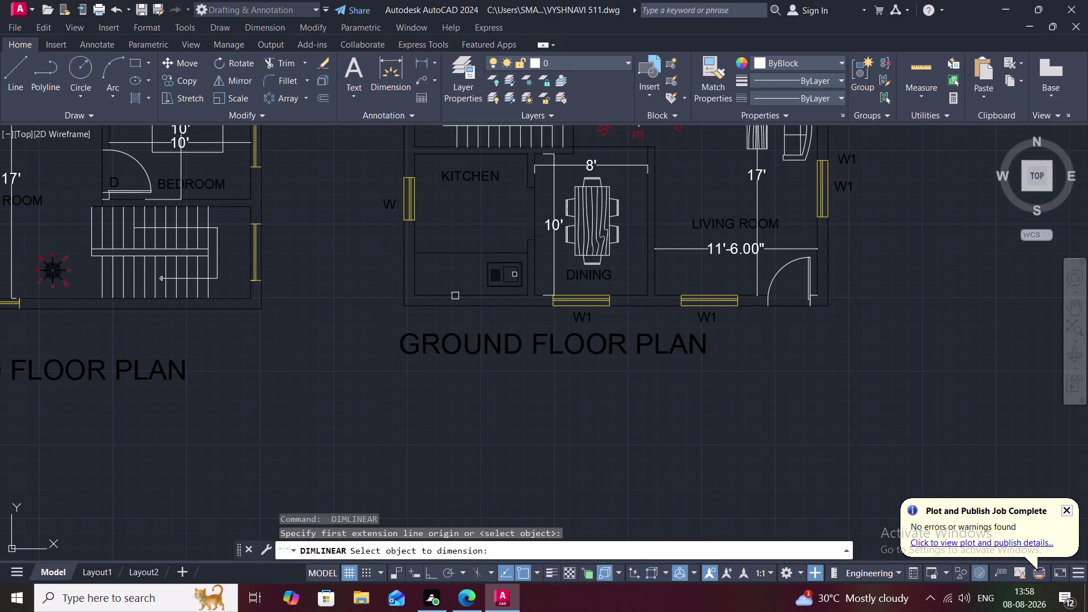
key(Escape)
key(space)
click(455, 296)
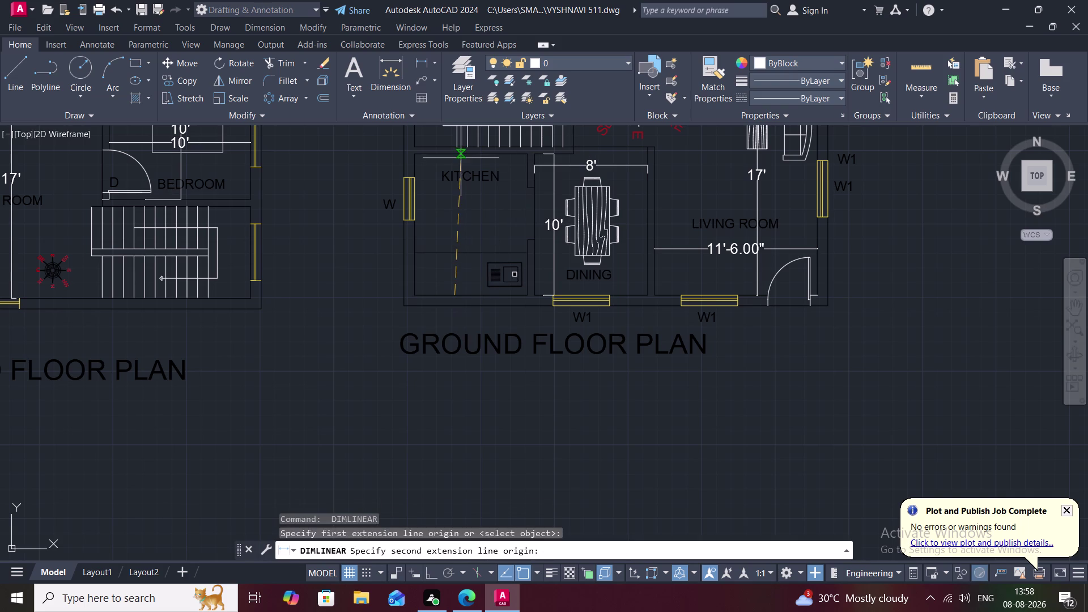
click(456, 153)
click(456, 159)
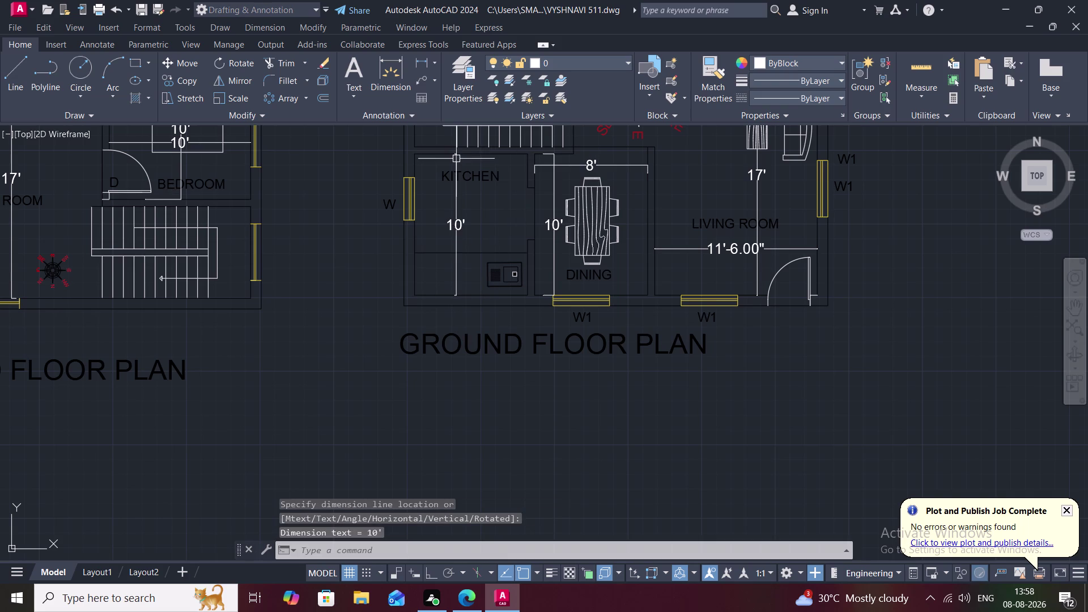
key(space)
click(416, 250)
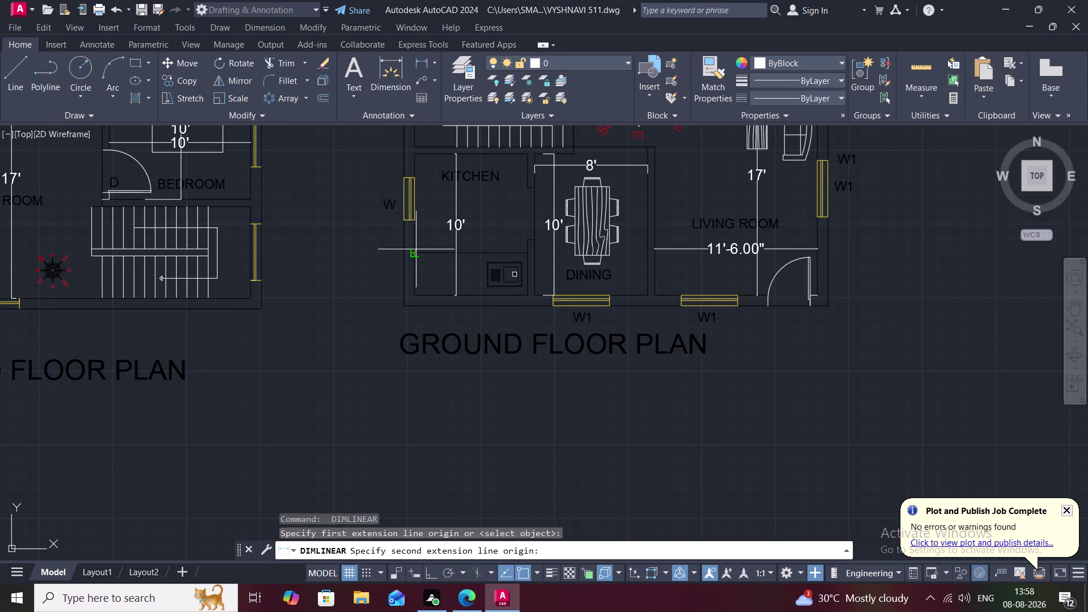
click(528, 250)
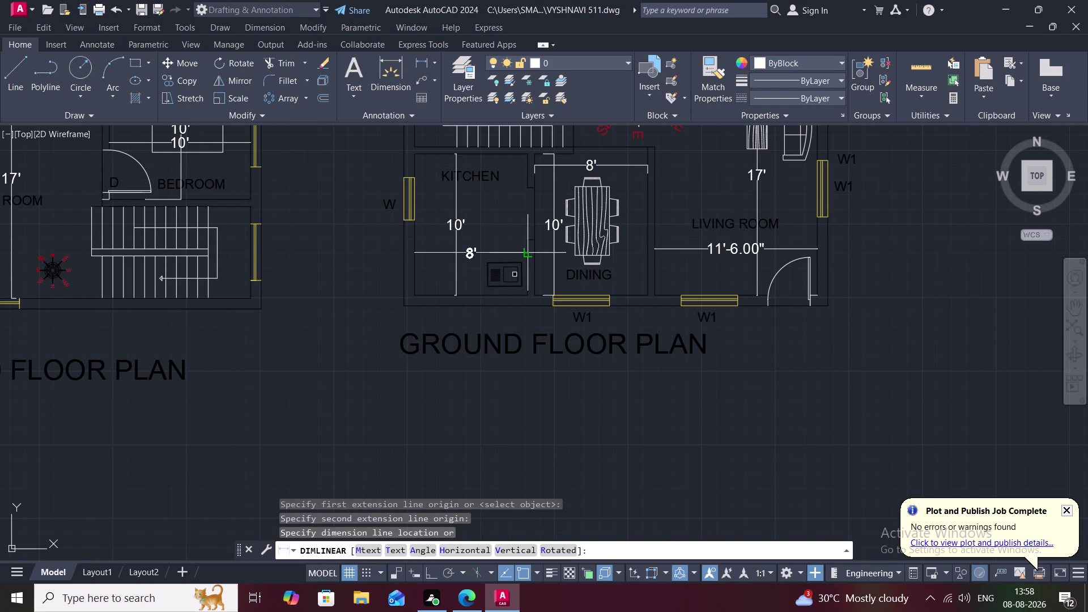
click(529, 251)
Zoom out and pan so both floor plans are visible.
scroll(down, 3)
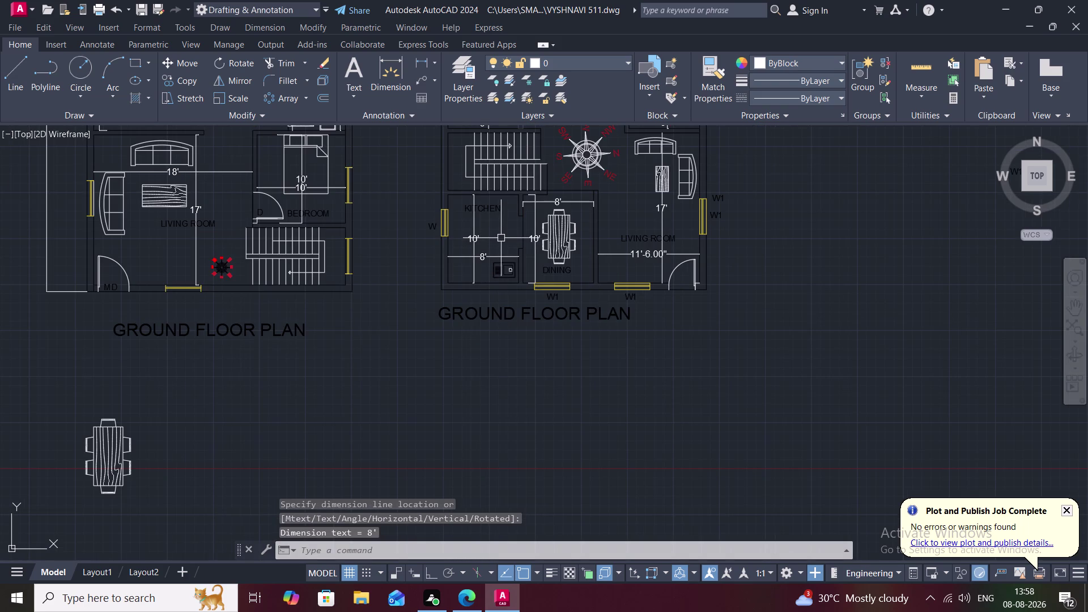
scroll(down, 3)
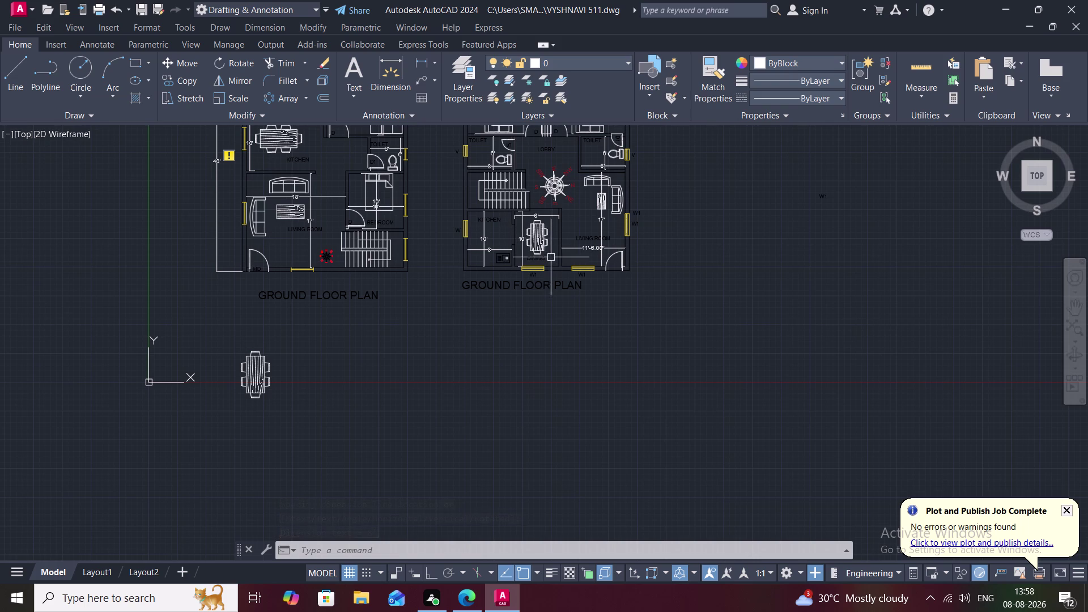
middle_drag(556, 185, 556, 246)
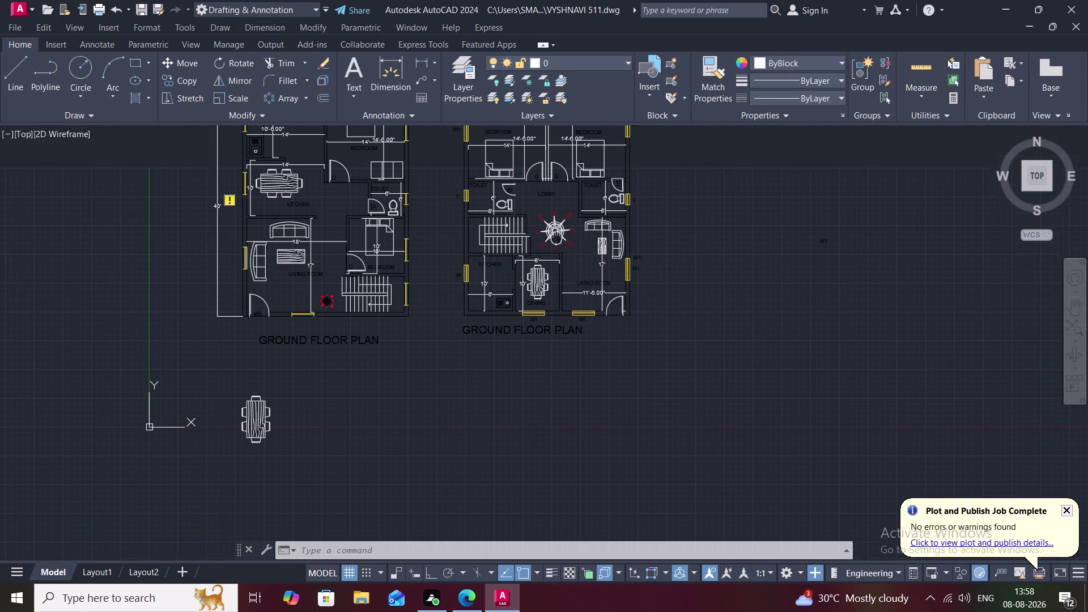
middle_drag(555, 245, 554, 250)
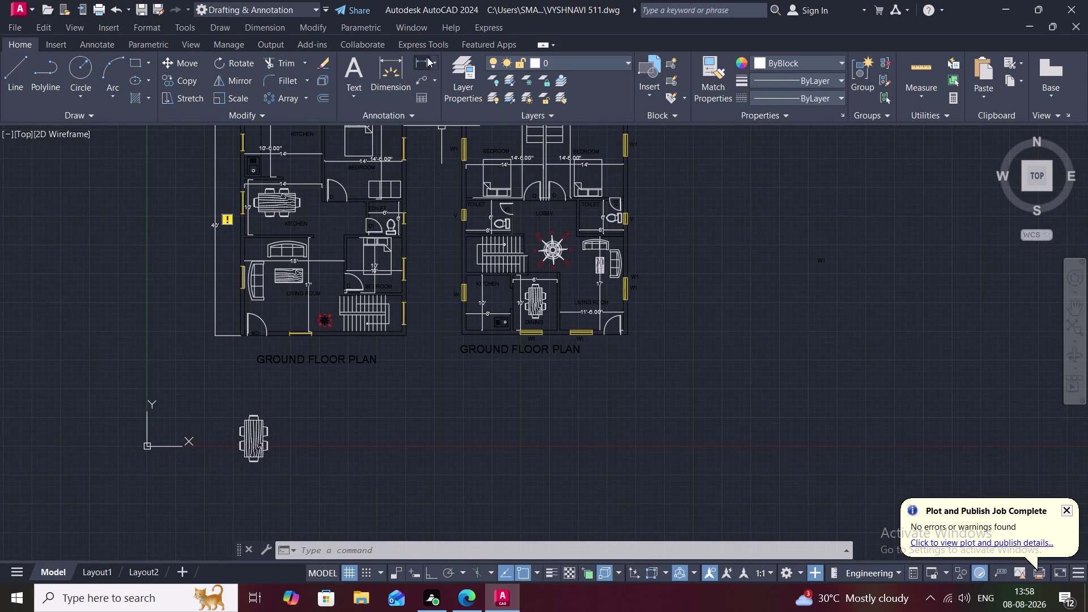
click(427, 57)
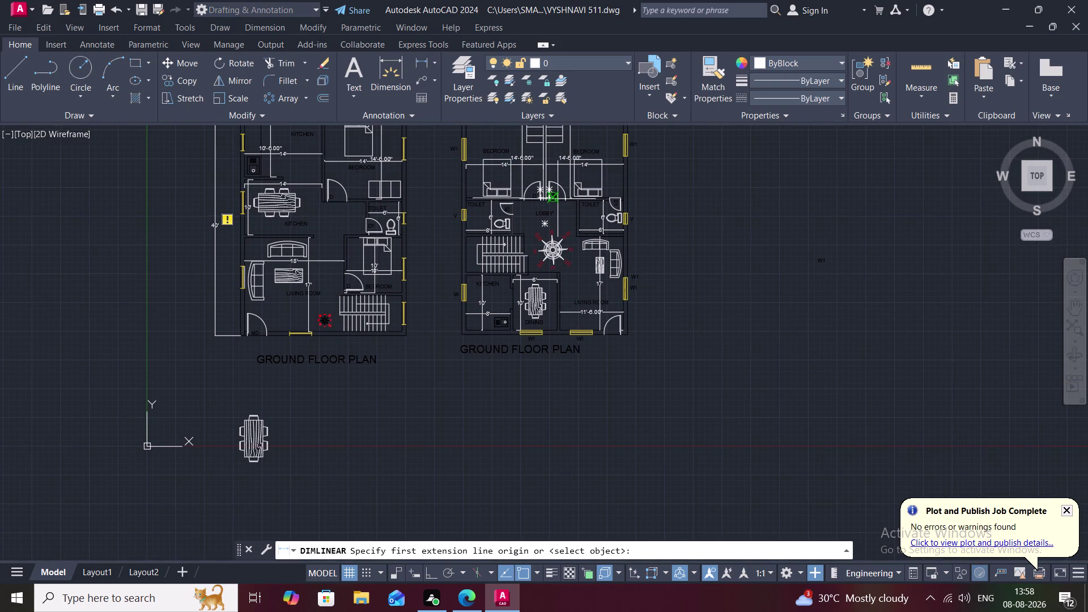
click(559, 200)
scroll(up, 3)
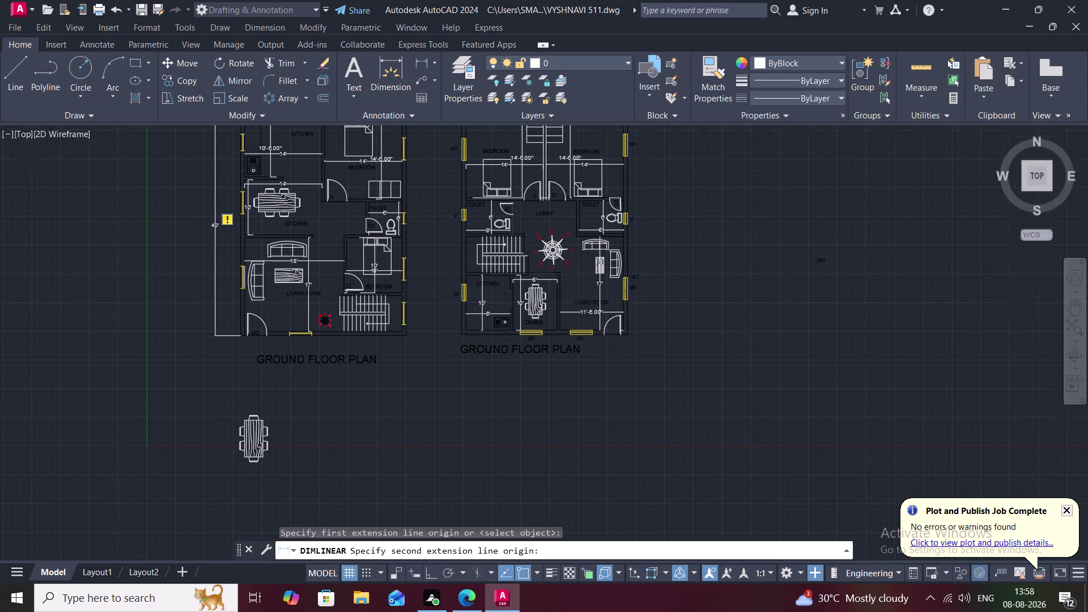
scroll(up, 3)
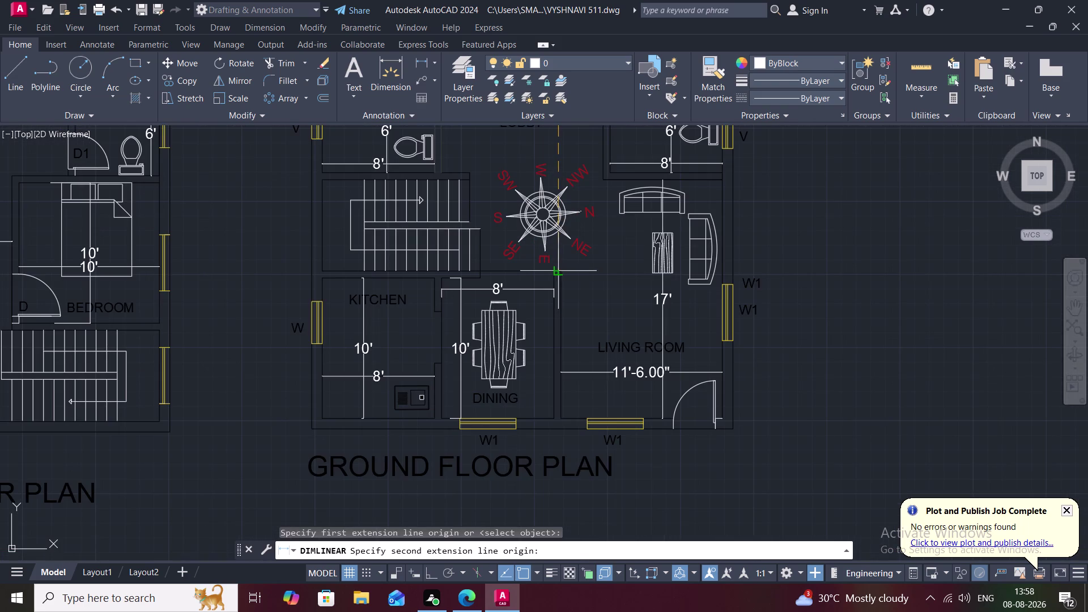
click(561, 270)
click(556, 266)
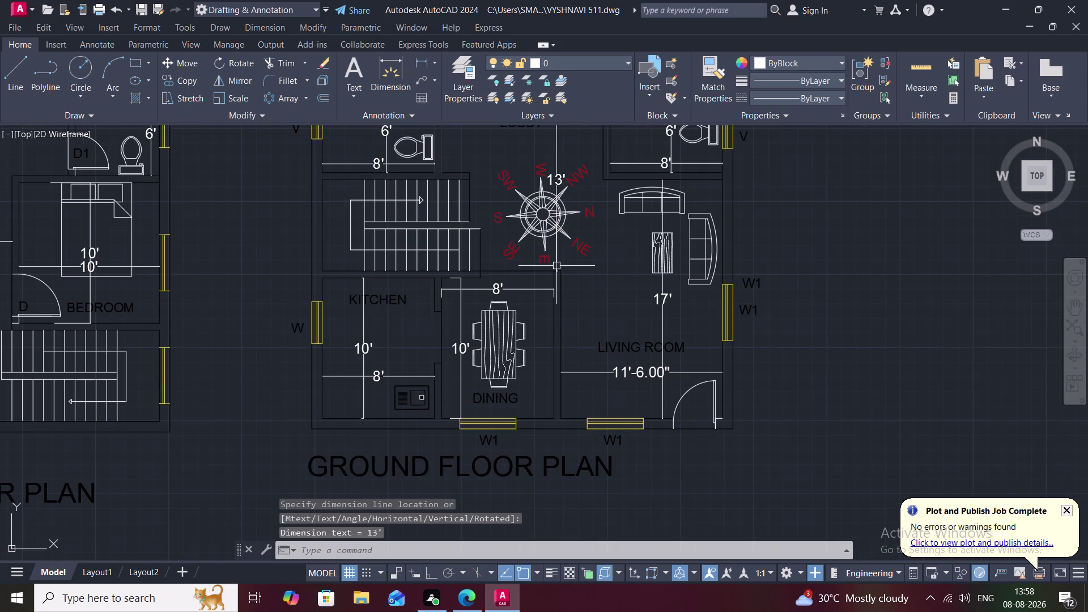
middle_drag(530, 236, 522, 288)
scroll(down, 3)
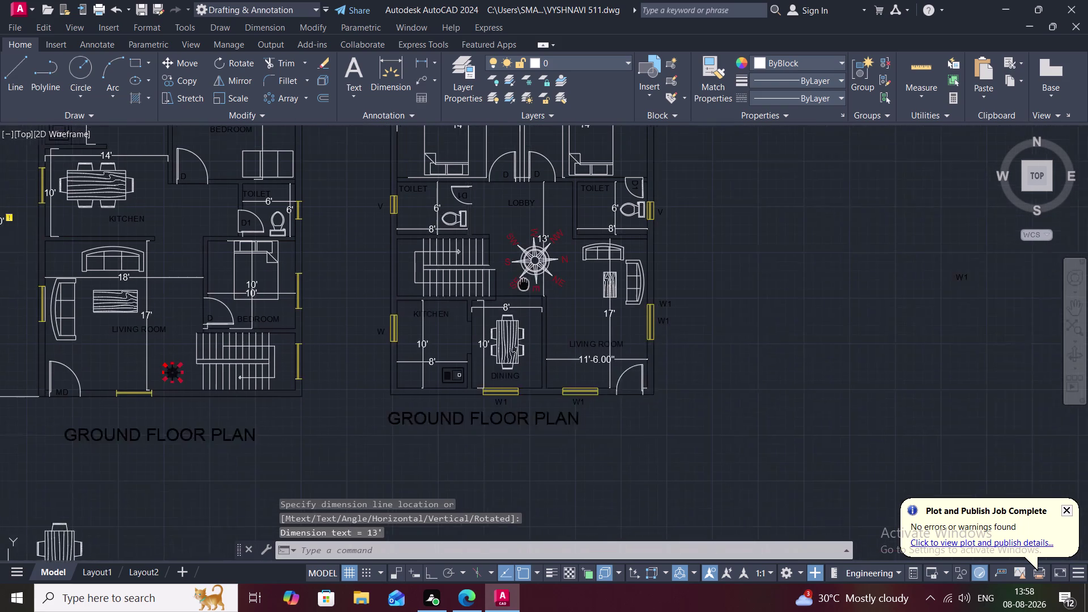
middle_drag(522, 288, 518, 296)
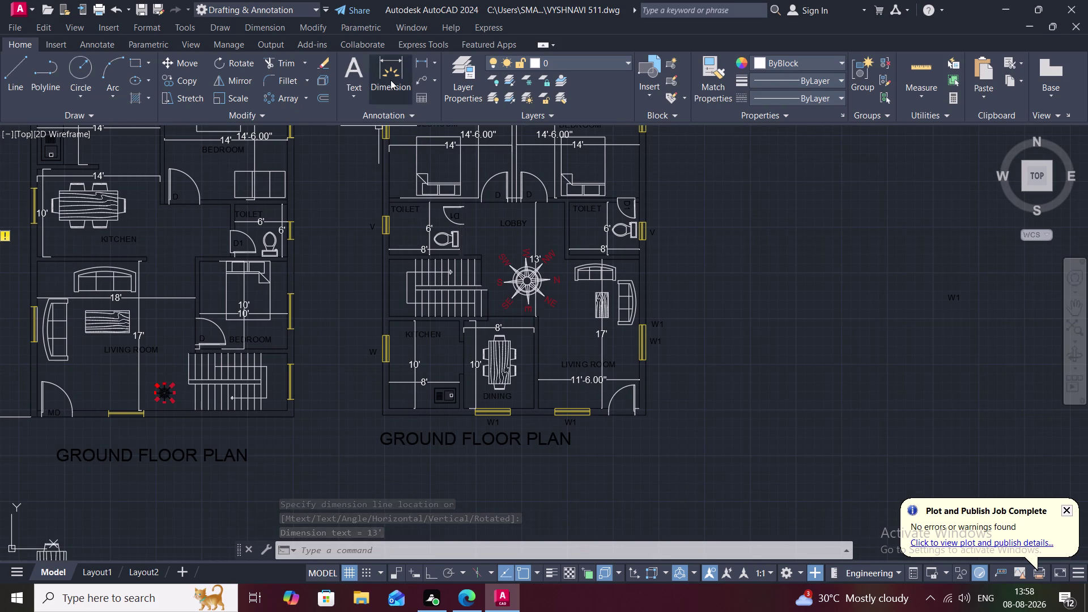
click(428, 65)
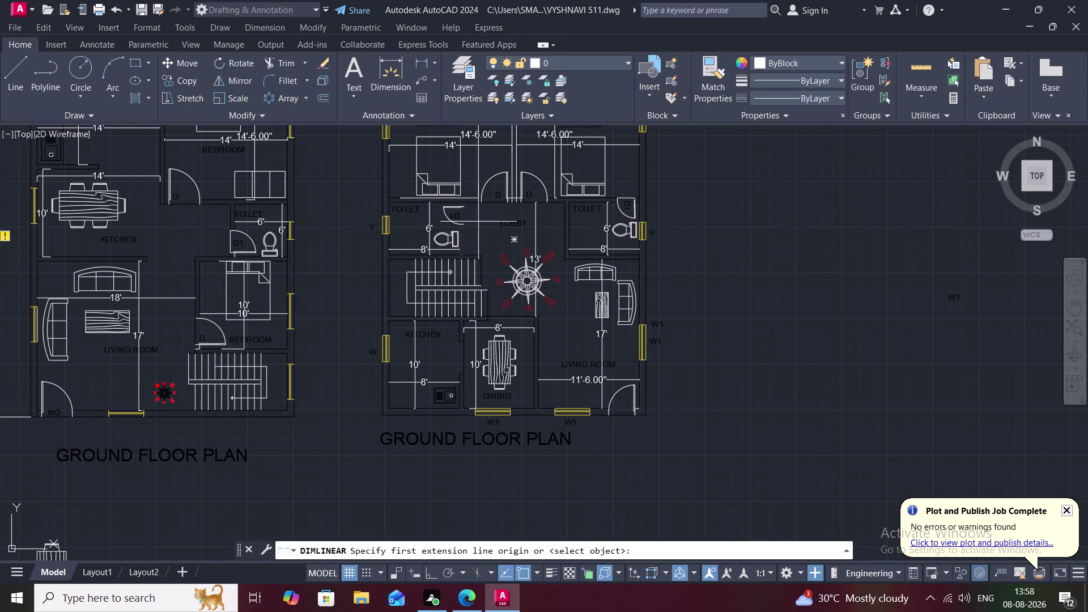
click(465, 220)
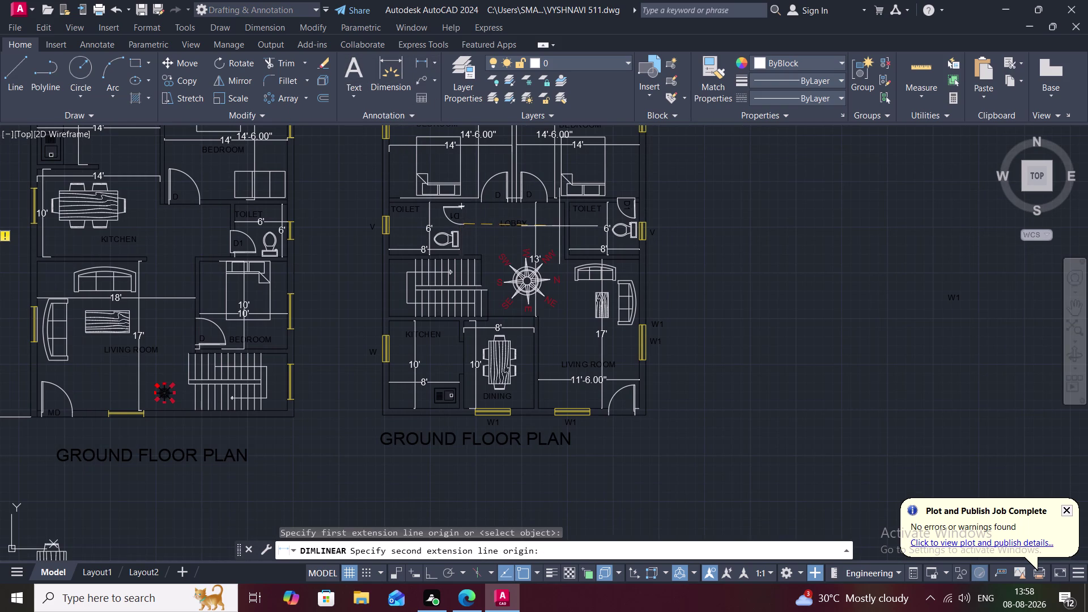
click(563, 228)
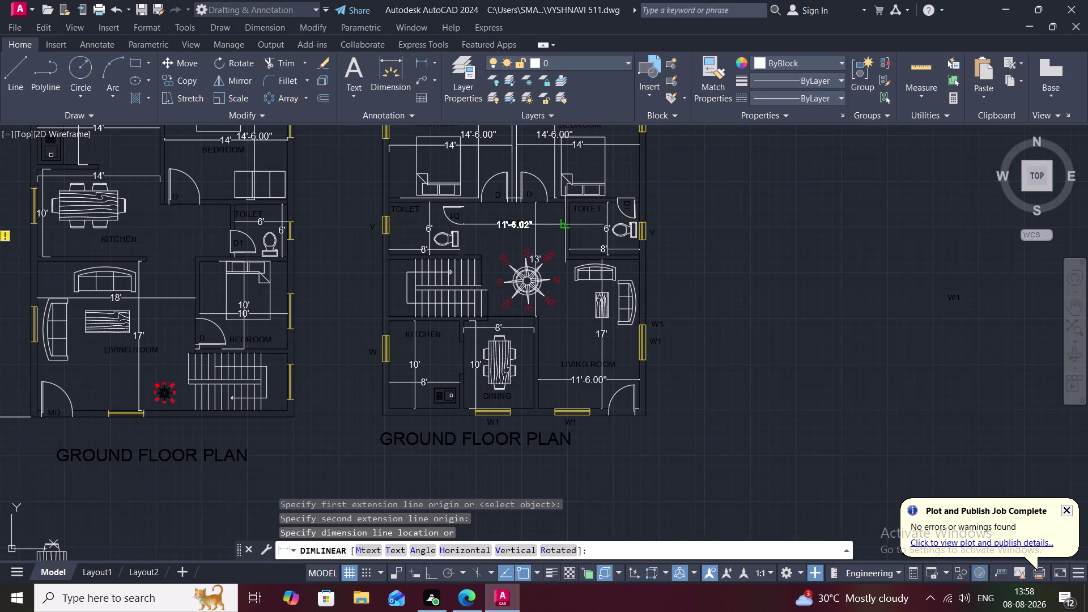
scroll(up, 3)
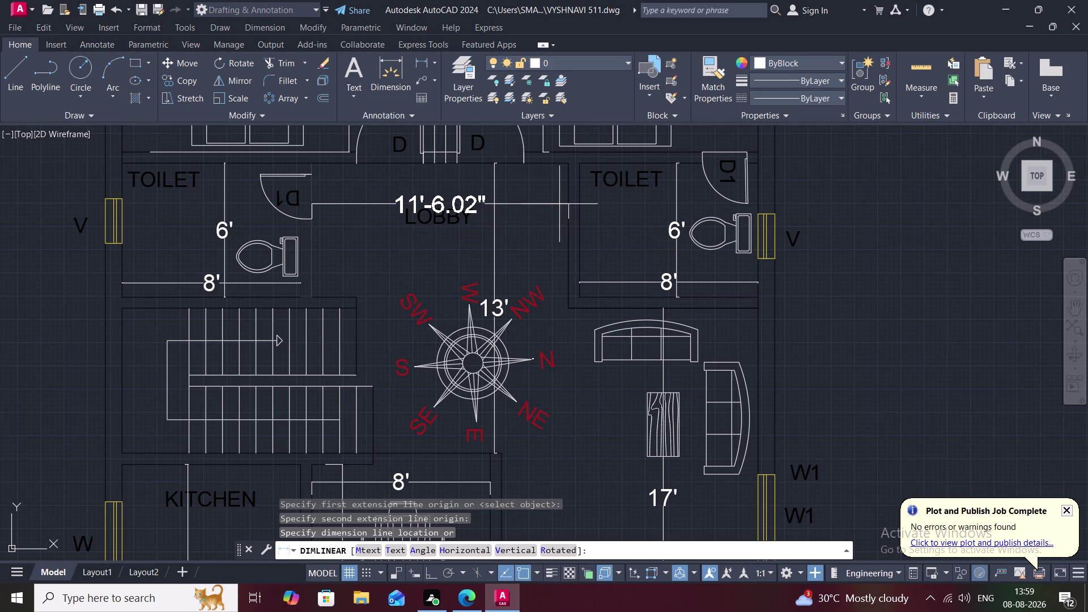
key(Escape)
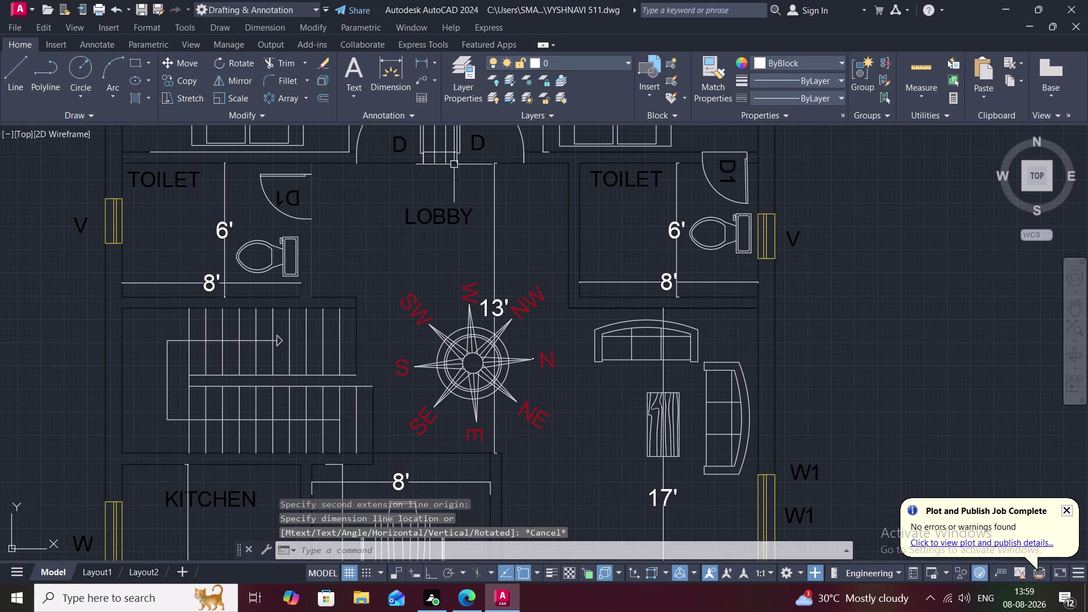
Place an 11'-6.00" dimension across the lobby walls, then delete it as misplaced.
click(428, 59)
click(310, 203)
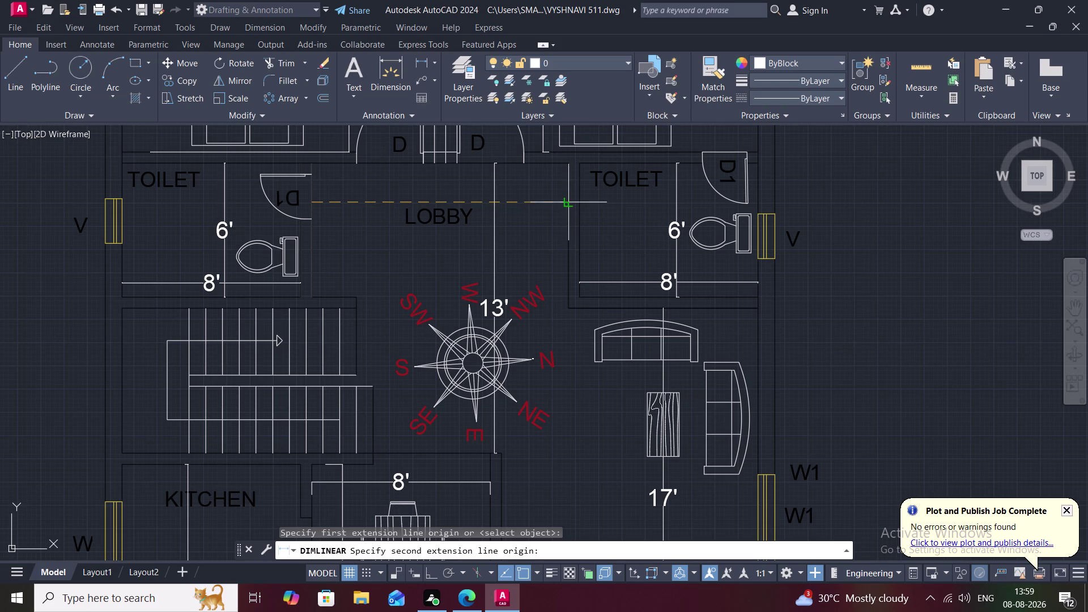
click(565, 205)
click(565, 205)
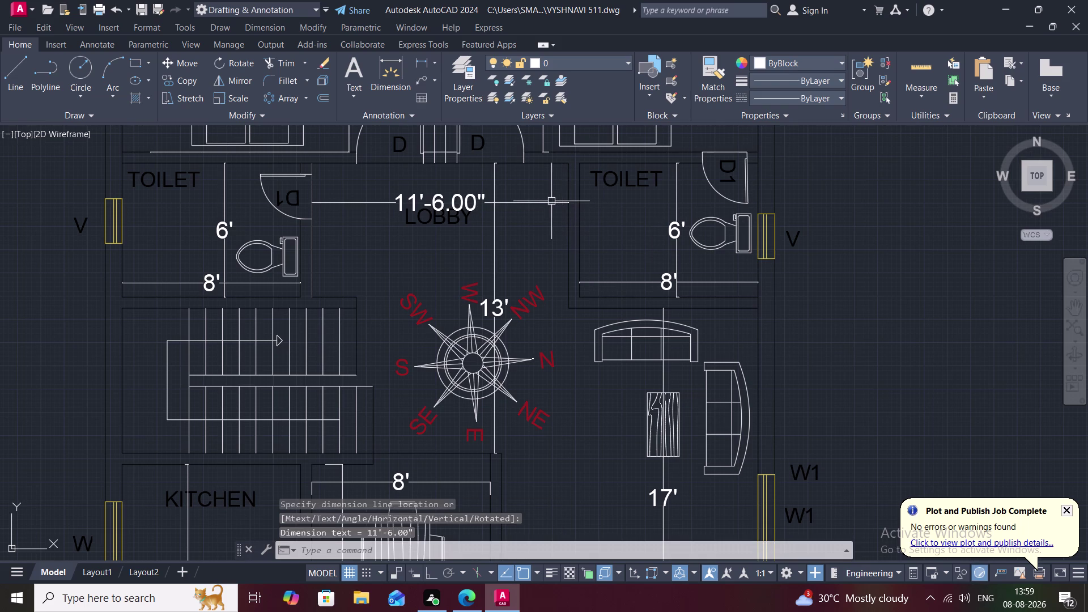
click(549, 201)
key(Delete)
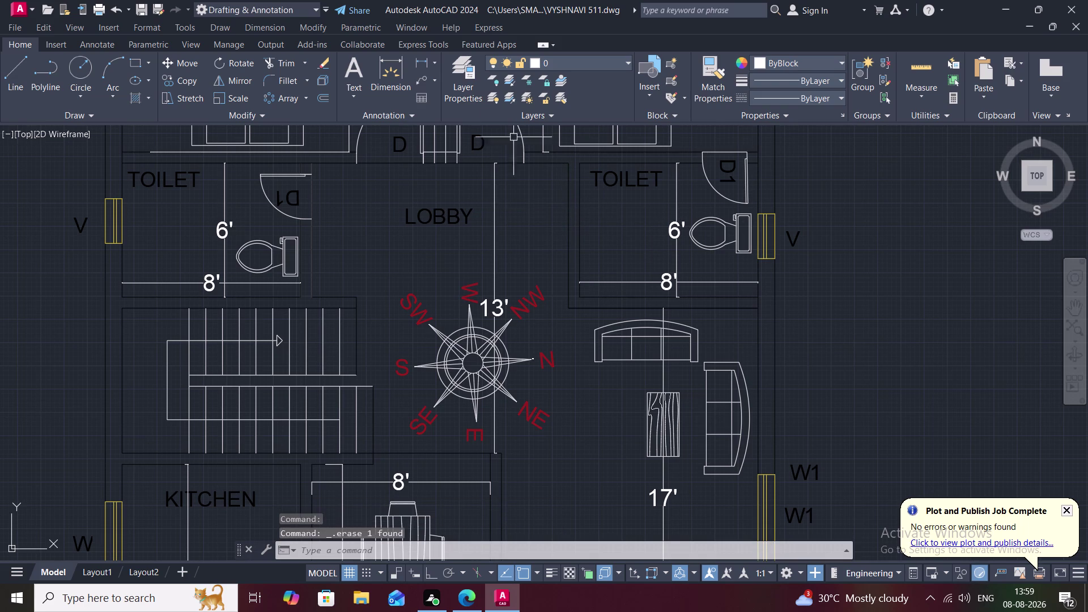
Re-dimension the lobby's top corners as 11'-6.00" above the LOBBY label.
click(426, 58)
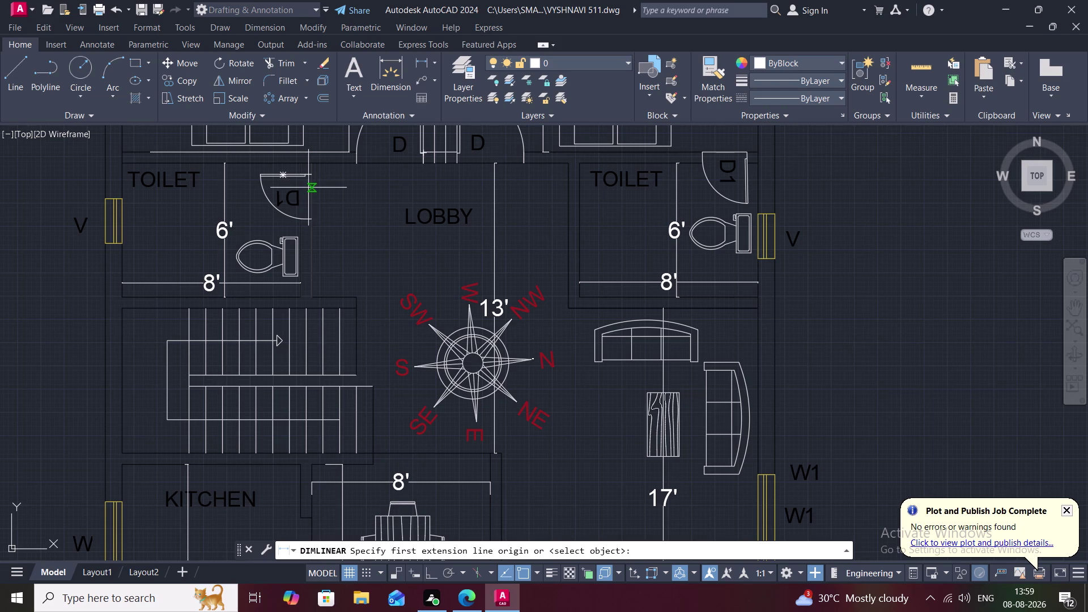
click(310, 188)
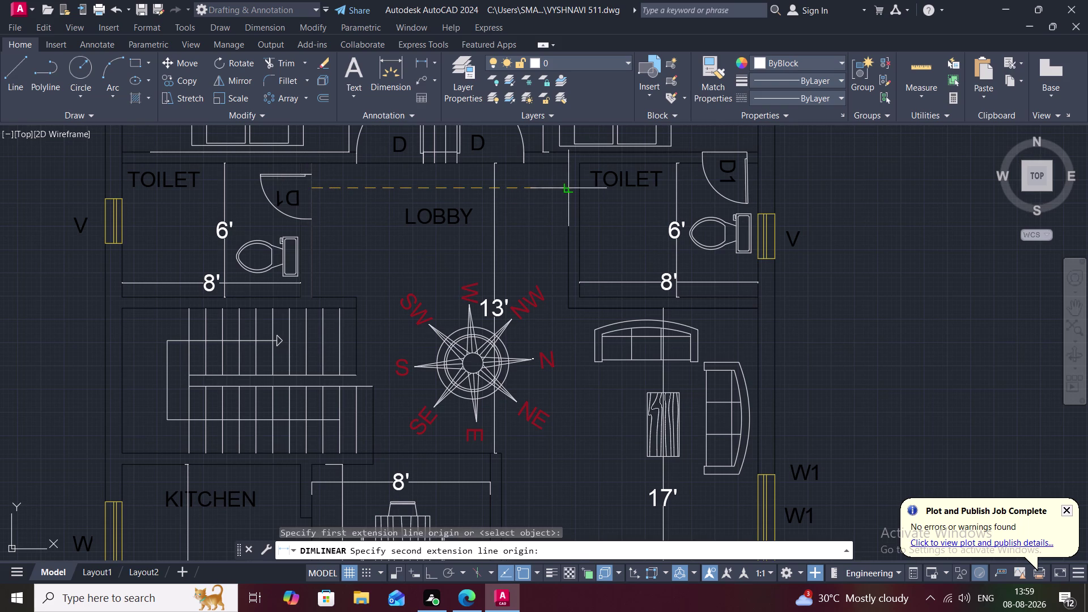
click(570, 188)
click(568, 187)
scroll(down, 3)
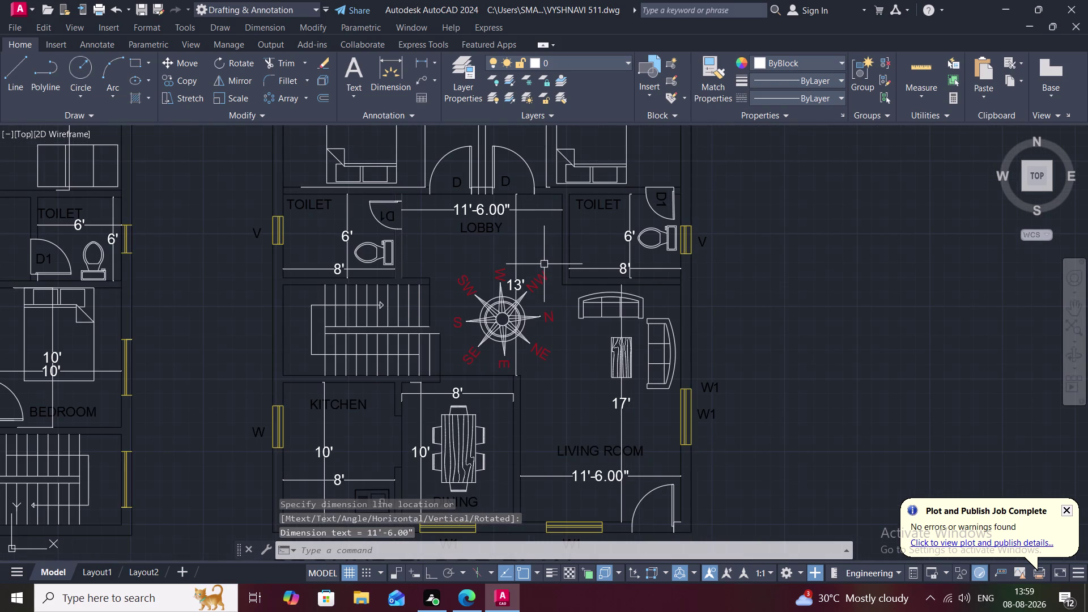
scroll(down, 3)
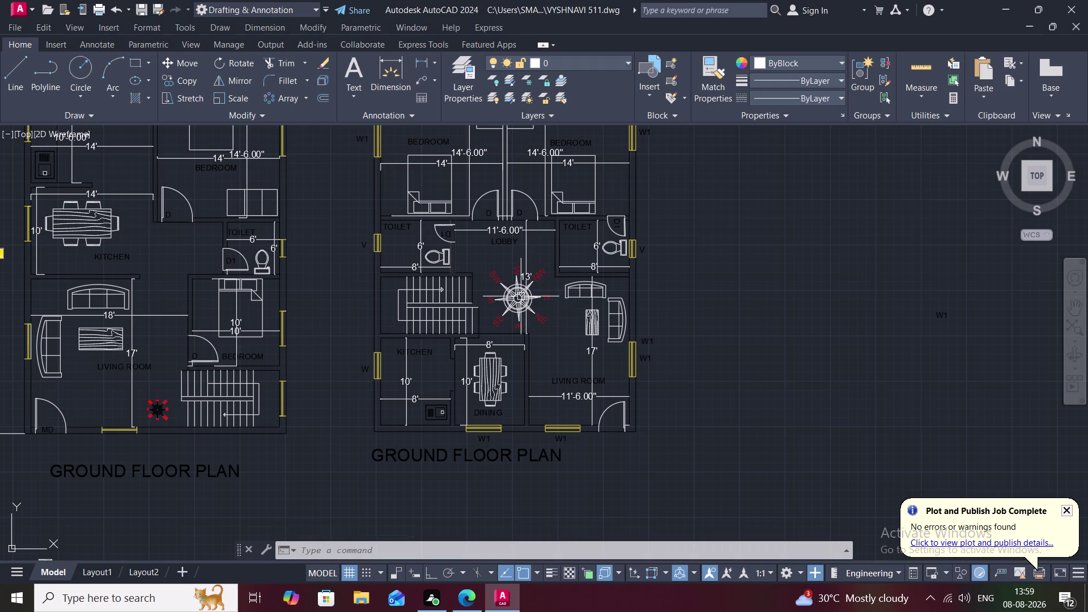
scroll(down, 3)
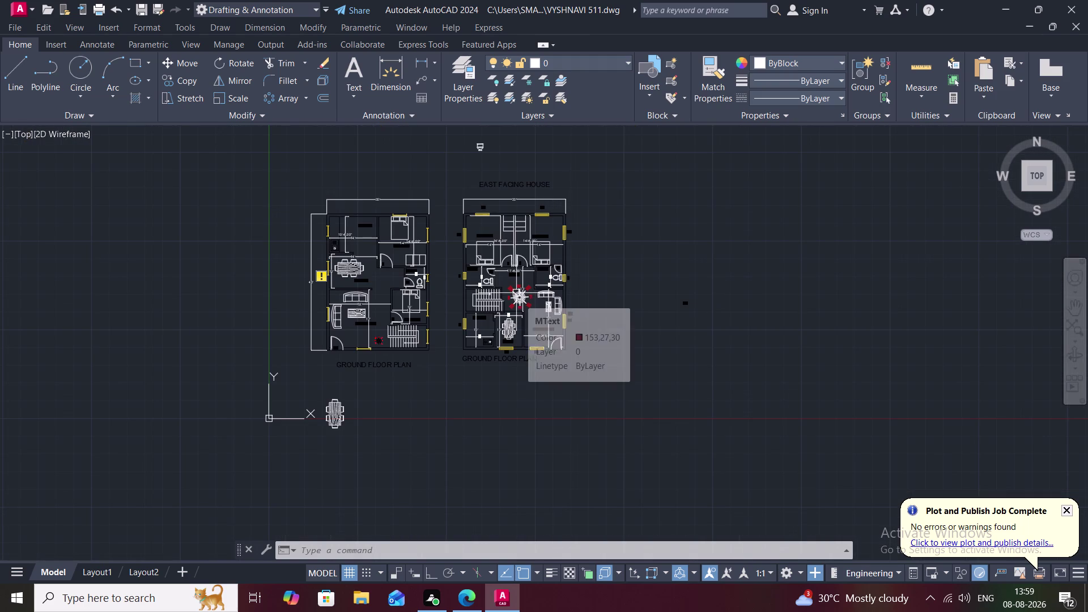
Plot a window around both floor plans to AutoCAD PDF (High Quality Print) in portrait.
key(ctrl+p)
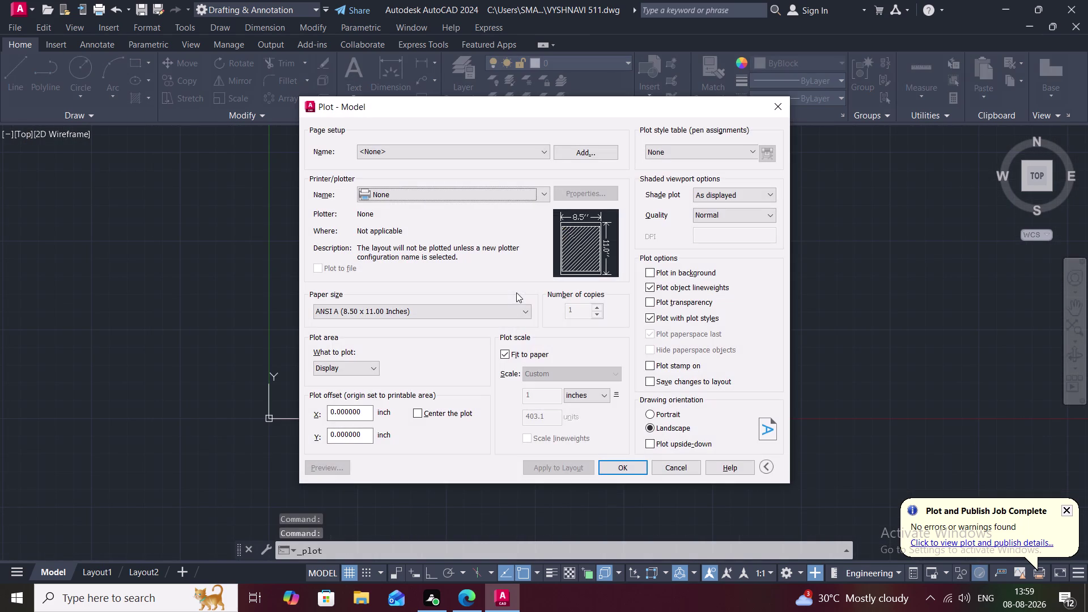
click(516, 193)
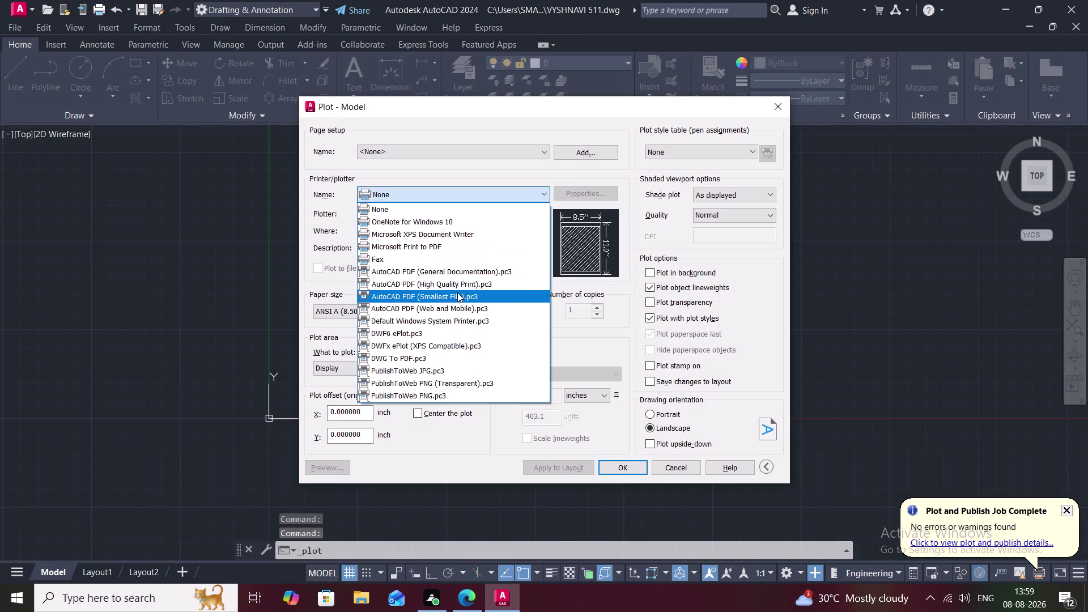
click(434, 282)
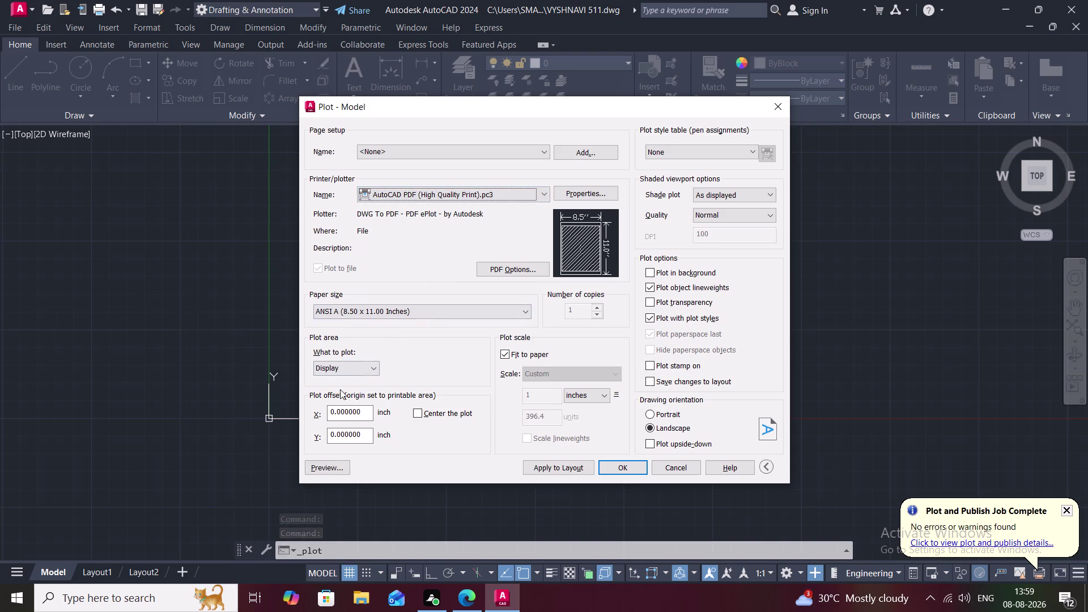
click(346, 368)
click(350, 407)
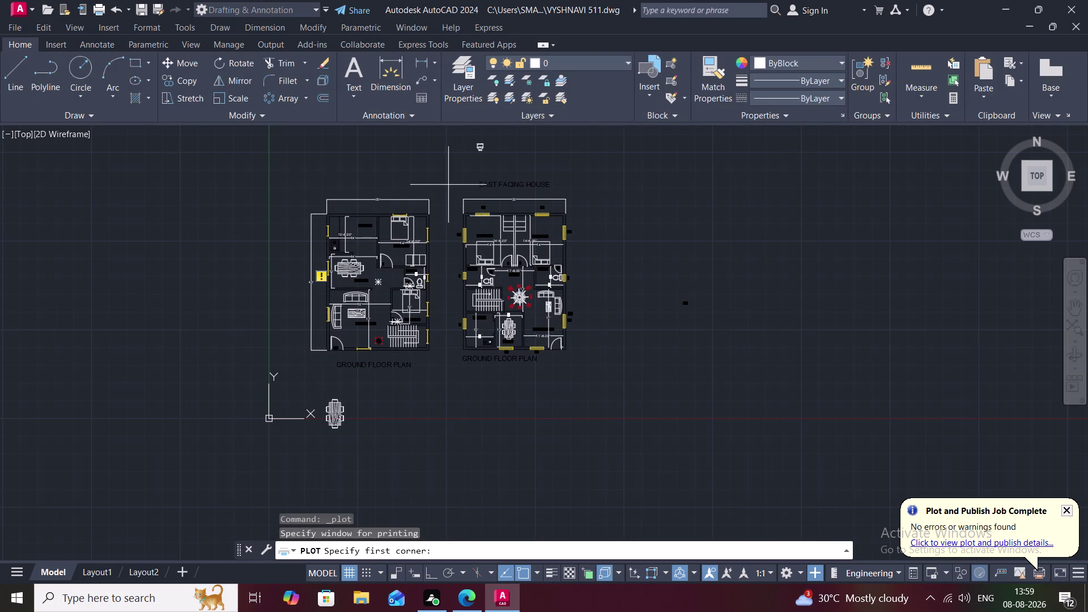
drag(439, 177, 468, 171)
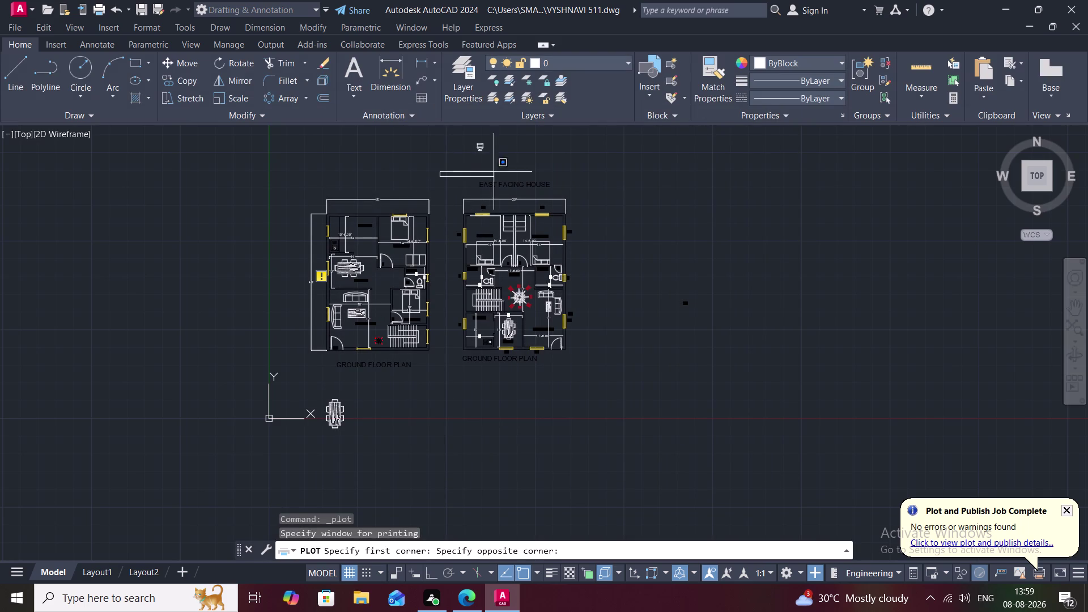
click(592, 378)
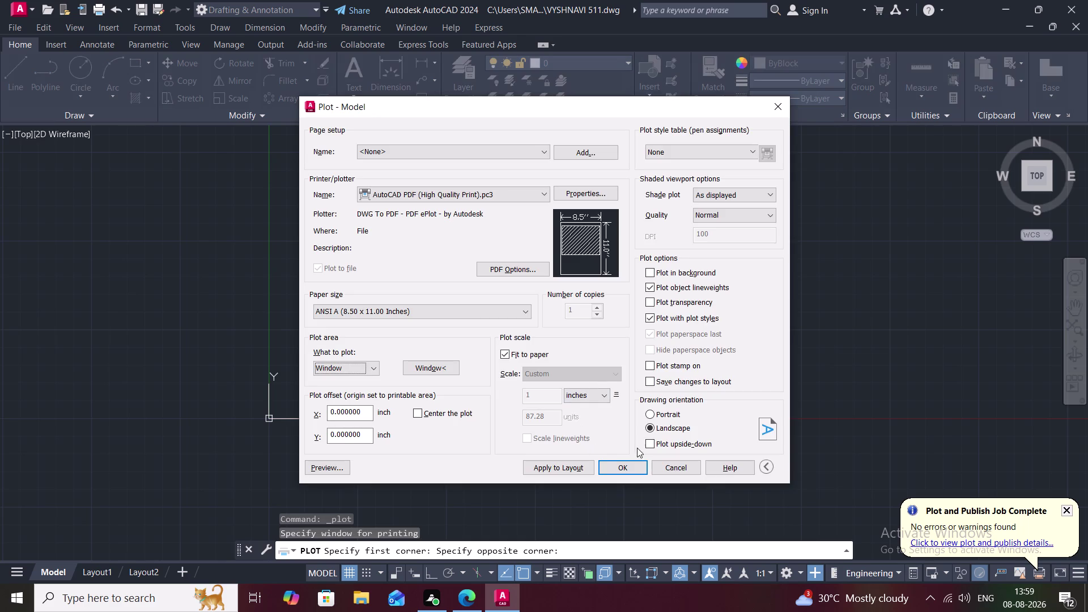
click(648, 415)
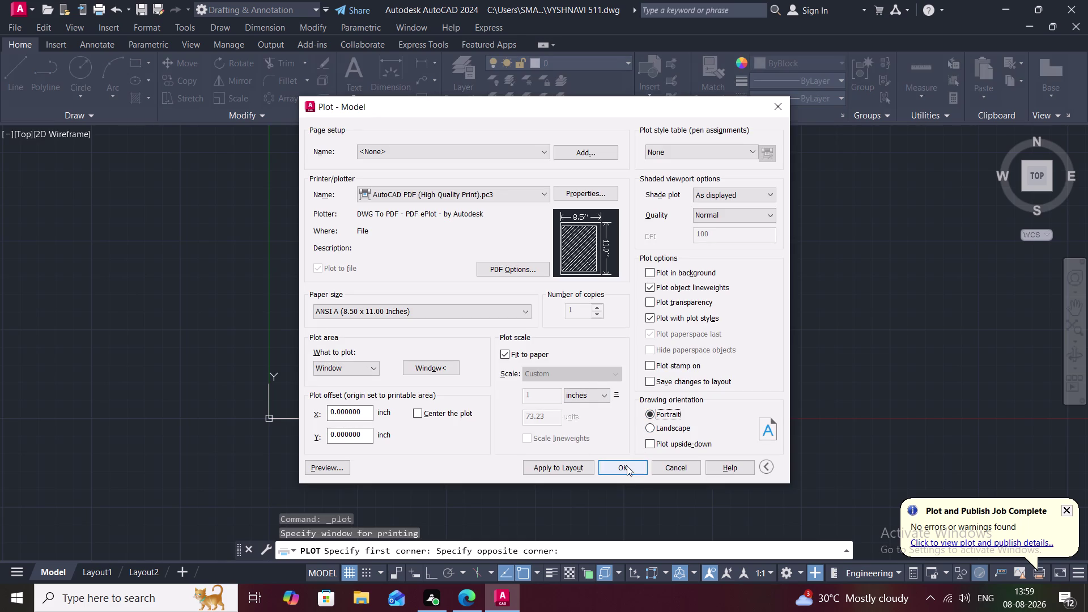
click(627, 466)
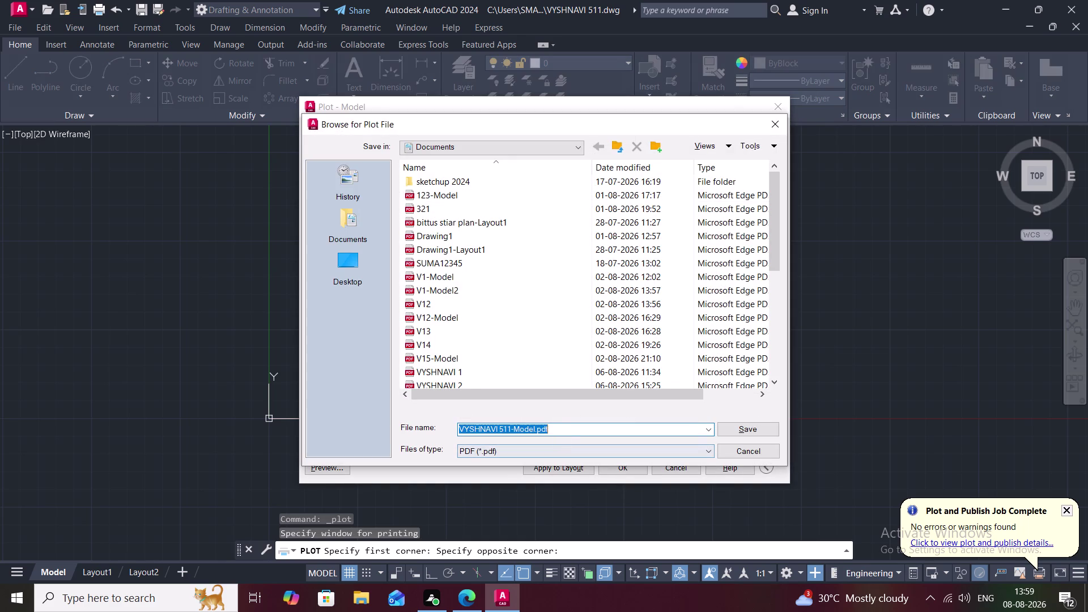
Rename the plot file to VYSHNAVI 512 and save it.
click(560, 428)
key(BackSpace)
key(BackSpace)
key(BackSpace)
key(BackSpace)
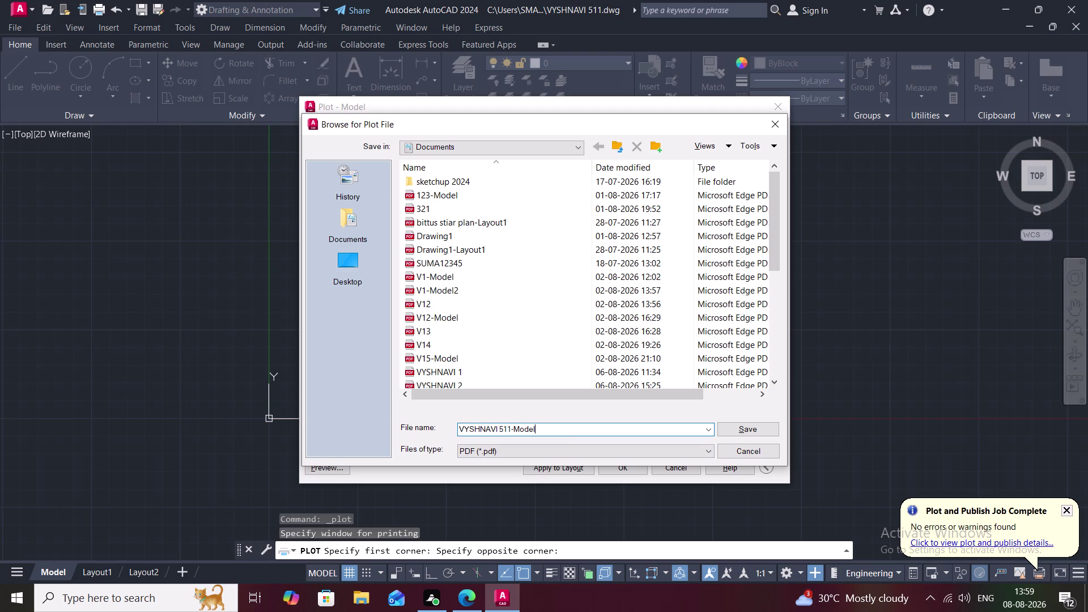
key(BackSpace)
key(BackSpace)
key(BackSpace)
key(BackSpace)
key(BackSpace)
key(BackSpace)
key(BackSpace)
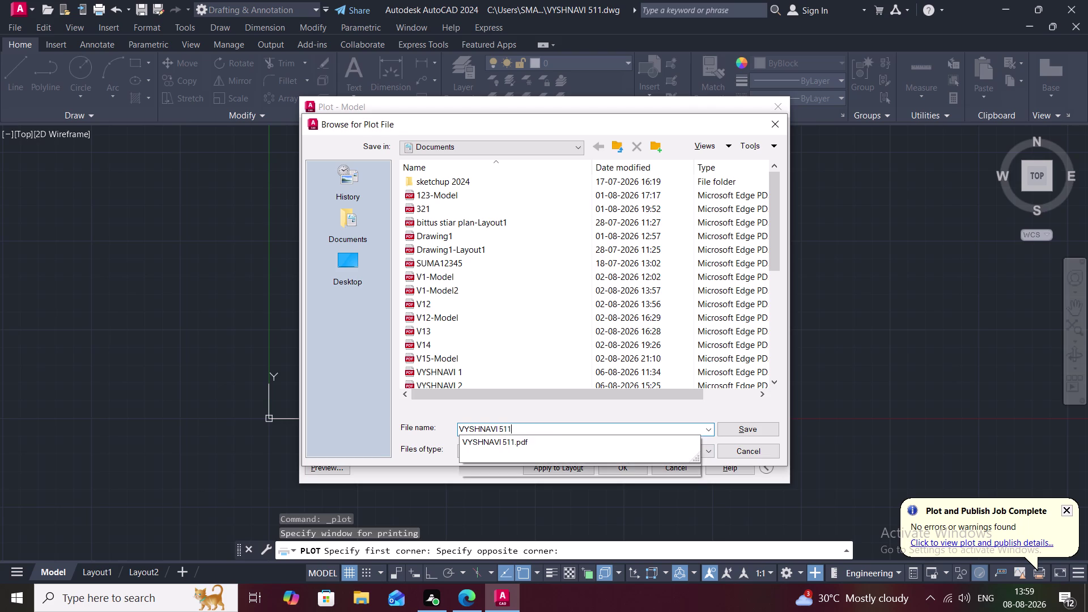
key(2)
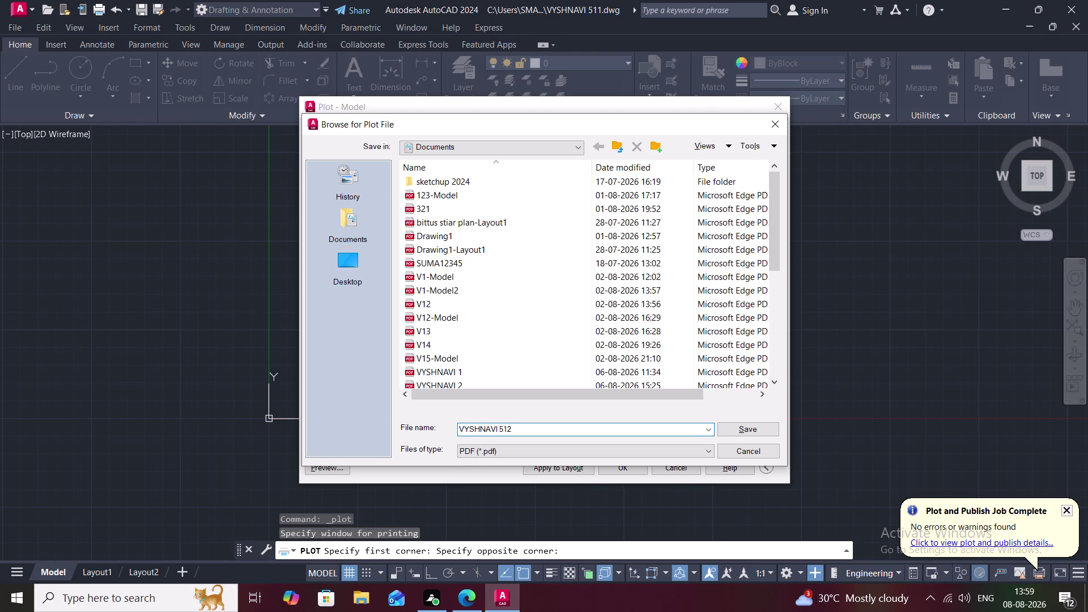
click(736, 430)
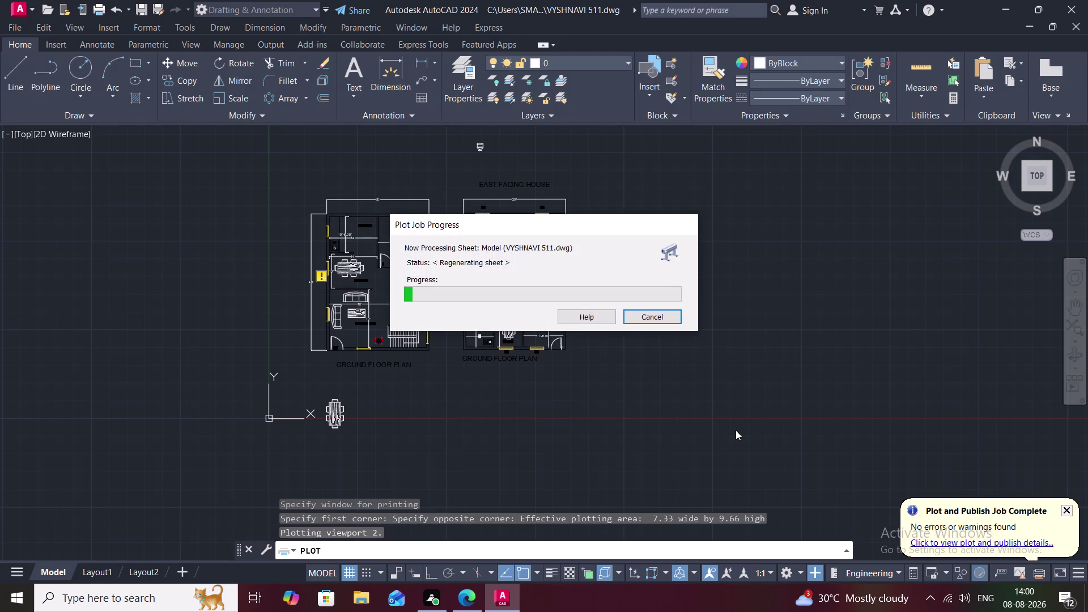